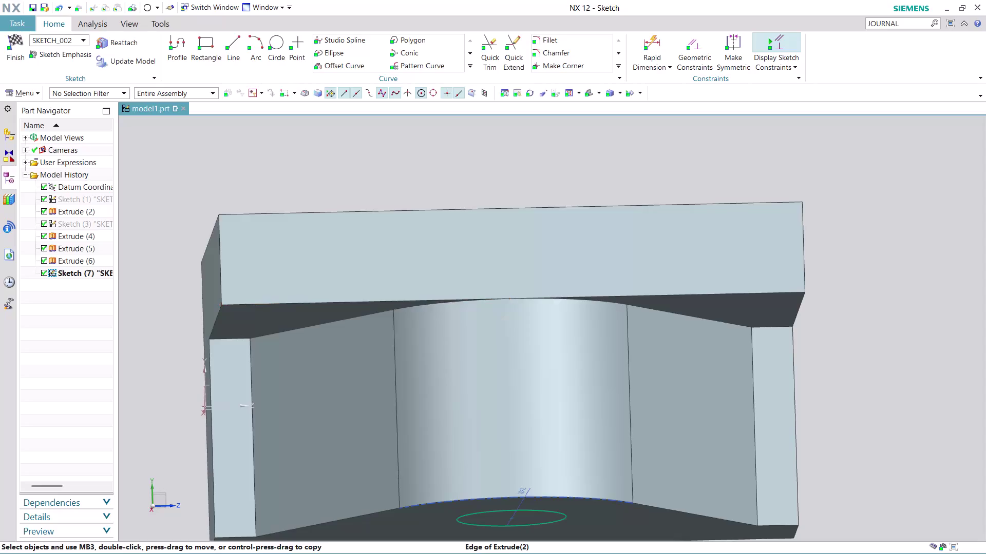
Orbit the model to inspect the circle sketch from several sides.
scroll(down, 3)
scroll(up, 3)
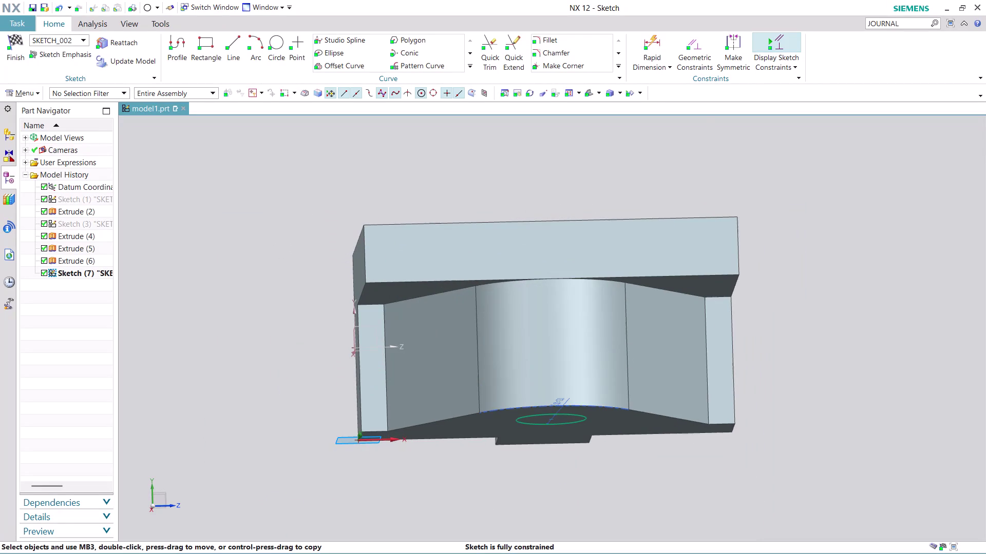
middle_drag(423, 480, 389, 453)
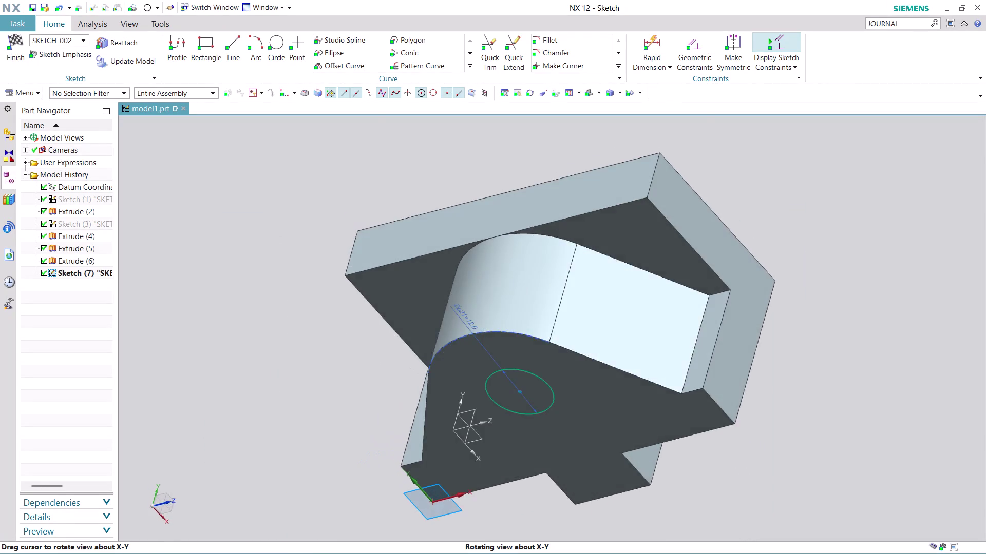
middle_drag(388, 453, 495, 523)
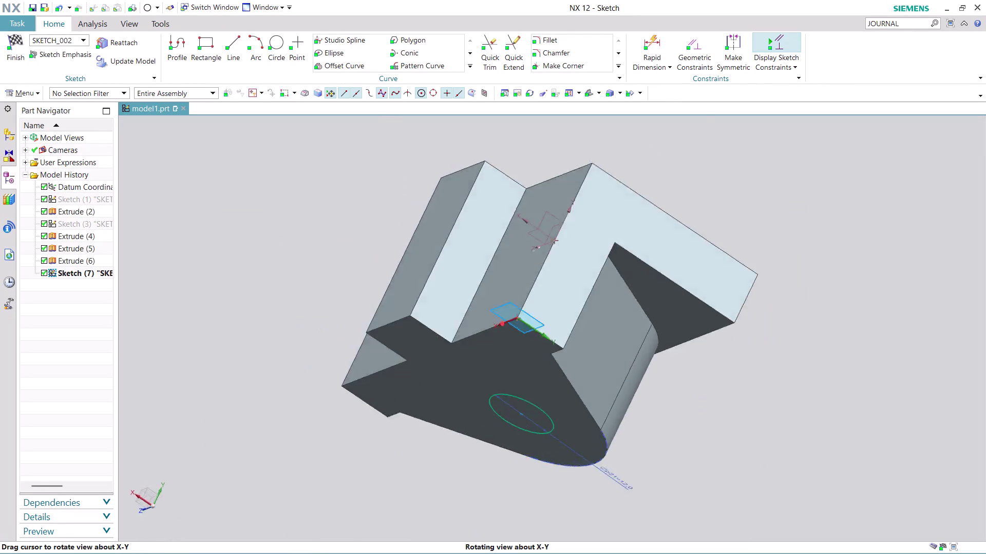
middle_drag(495, 522, 340, 364)
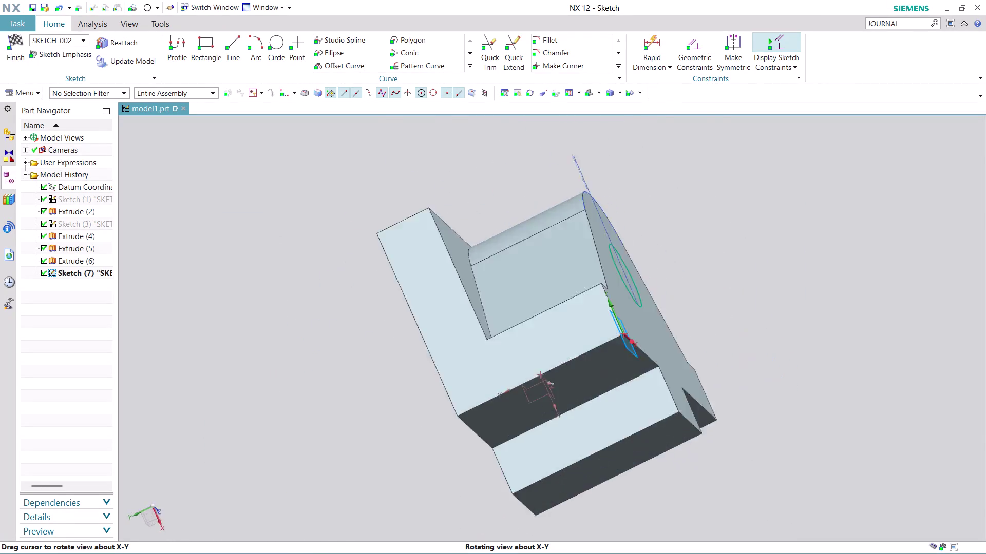
middle_drag(339, 364, 289, 451)
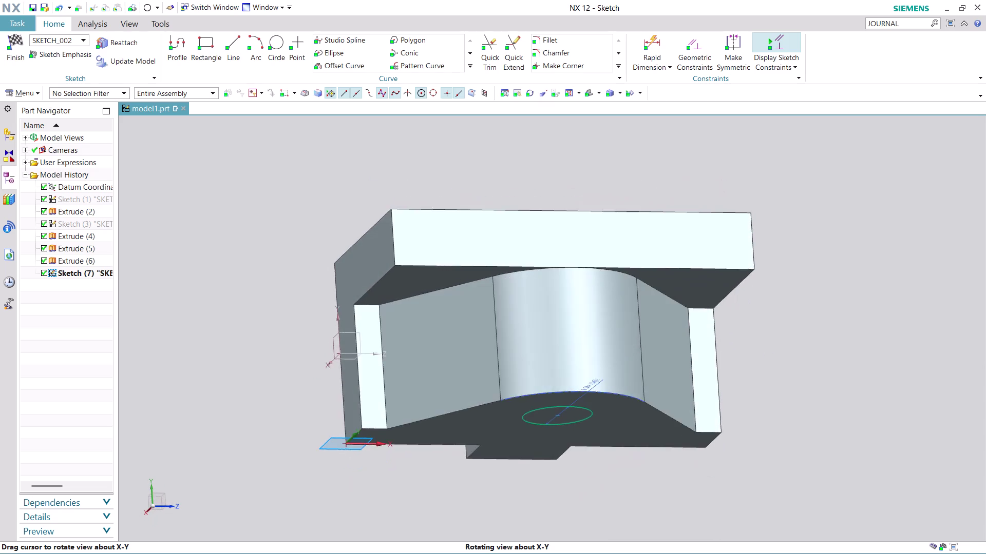
middle_drag(289, 452, 279, 459)
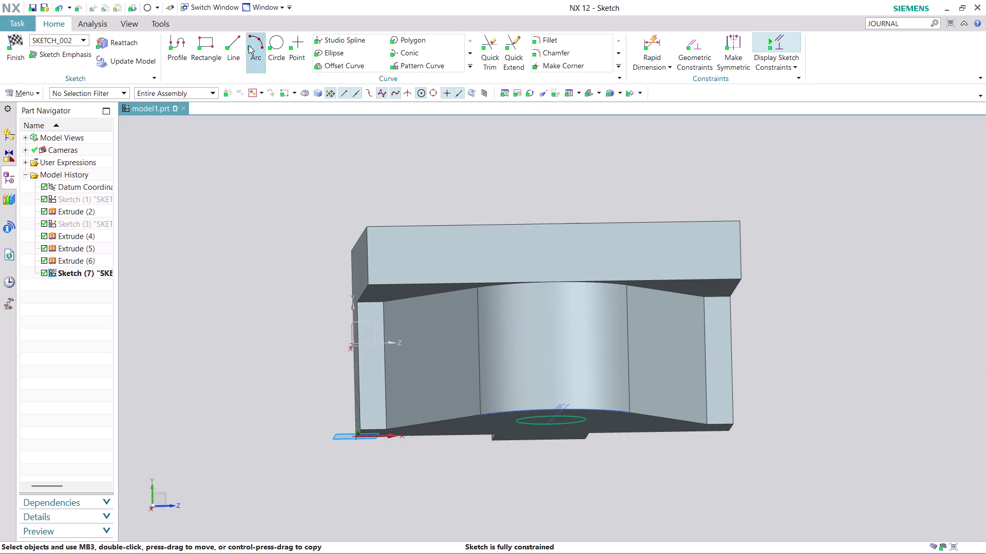
Place a sketch point at the boss arc's centre and end point placement.
click(302, 40)
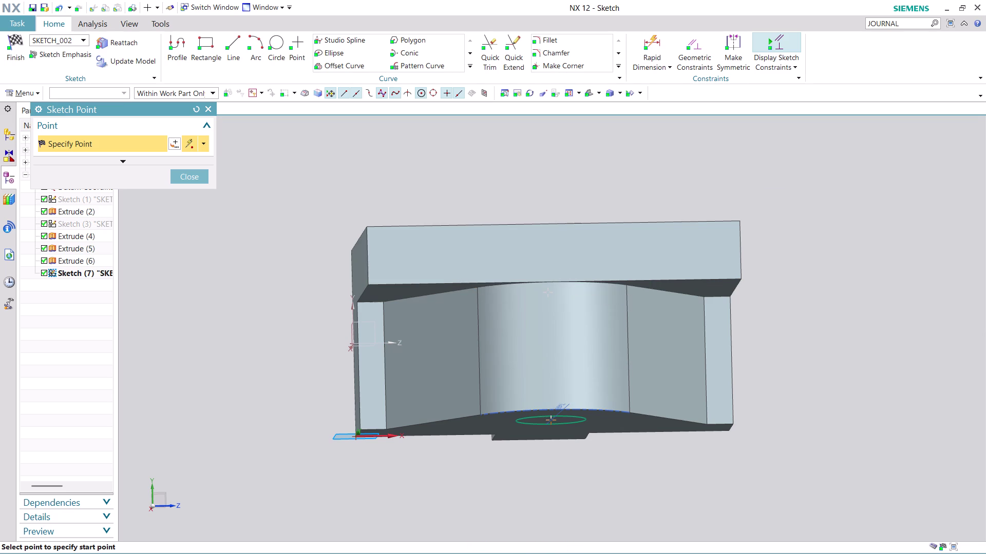
scroll(up, 3)
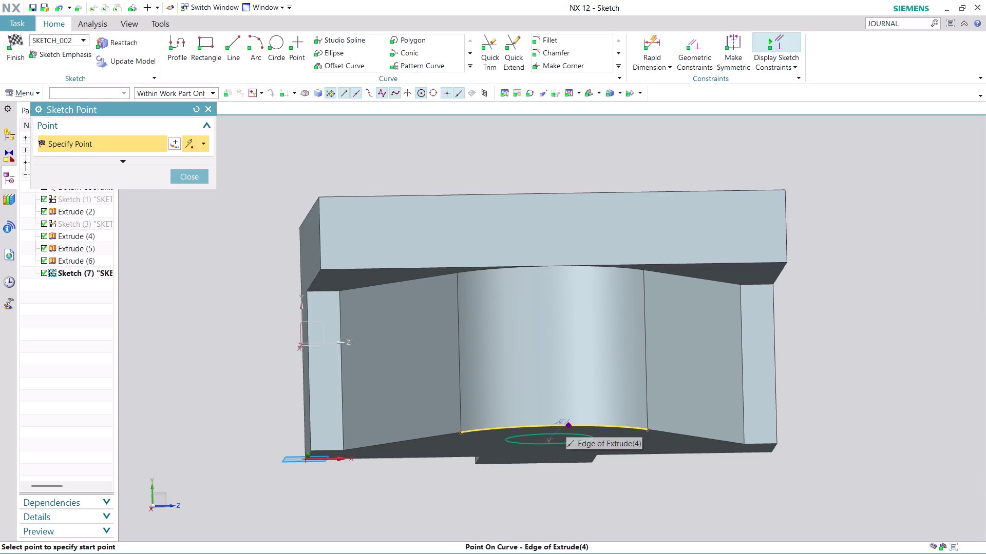
middle_drag(560, 311, 547, 299)
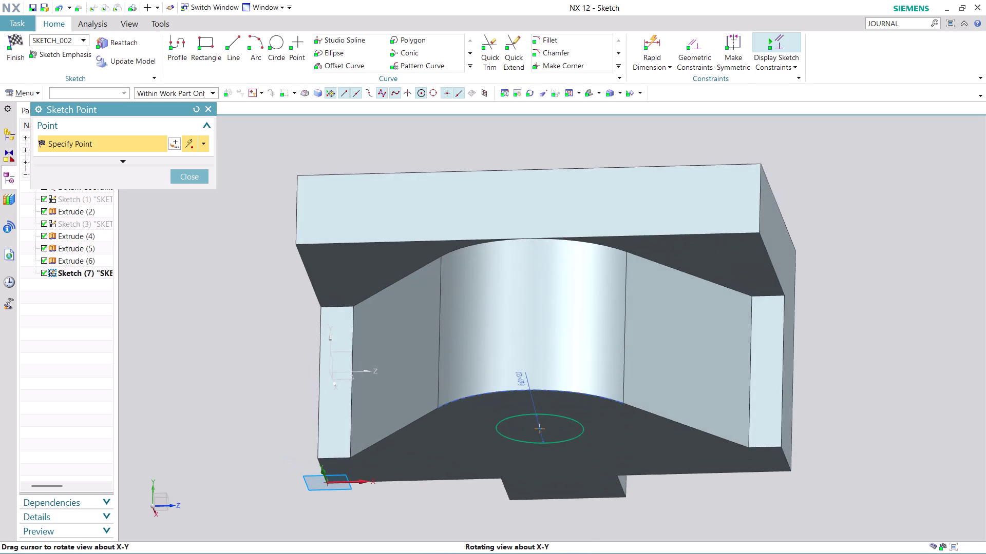
middle_drag(548, 300, 554, 297)
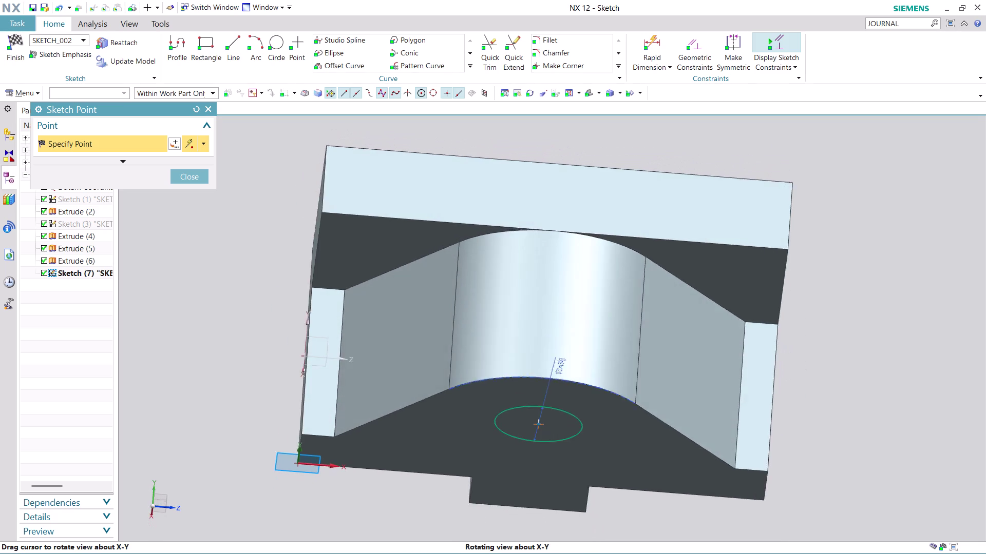
middle_drag(554, 297, 556, 304)
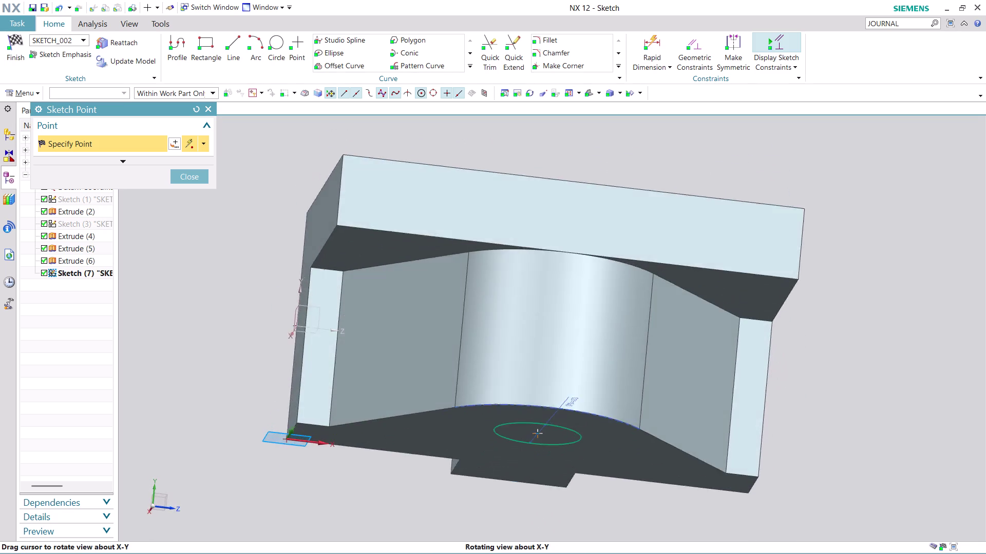
middle_drag(556, 303, 549, 297)
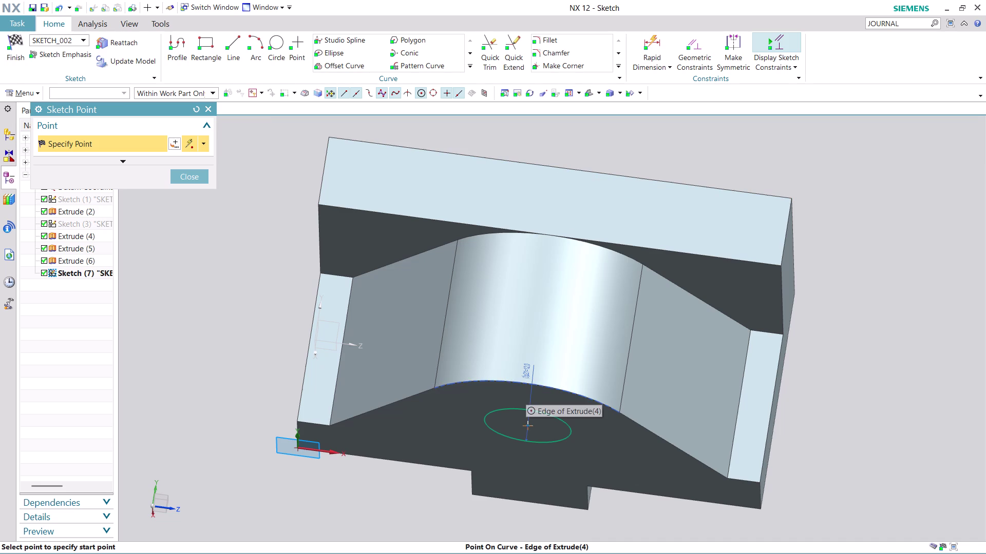
click(541, 301)
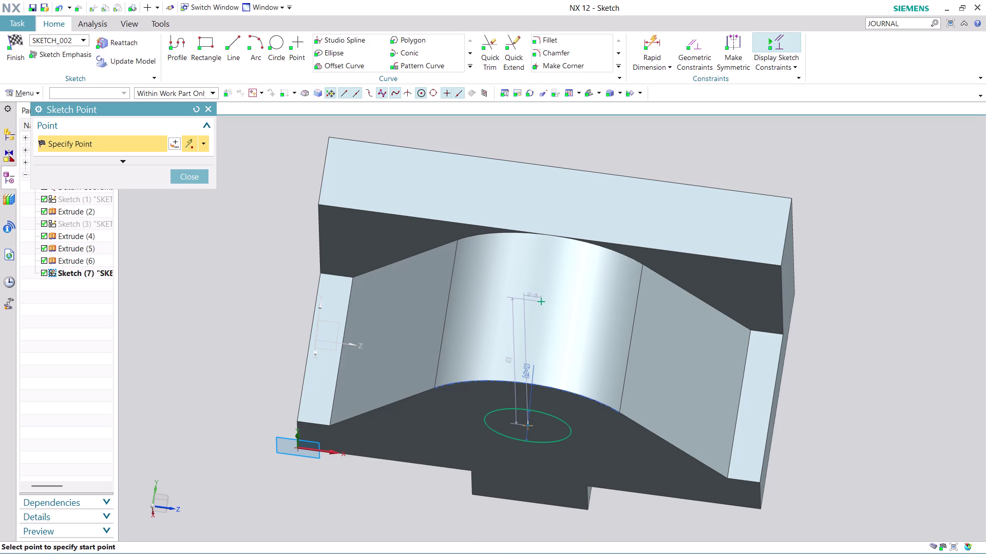
middle_drag(684, 501, 697, 475)
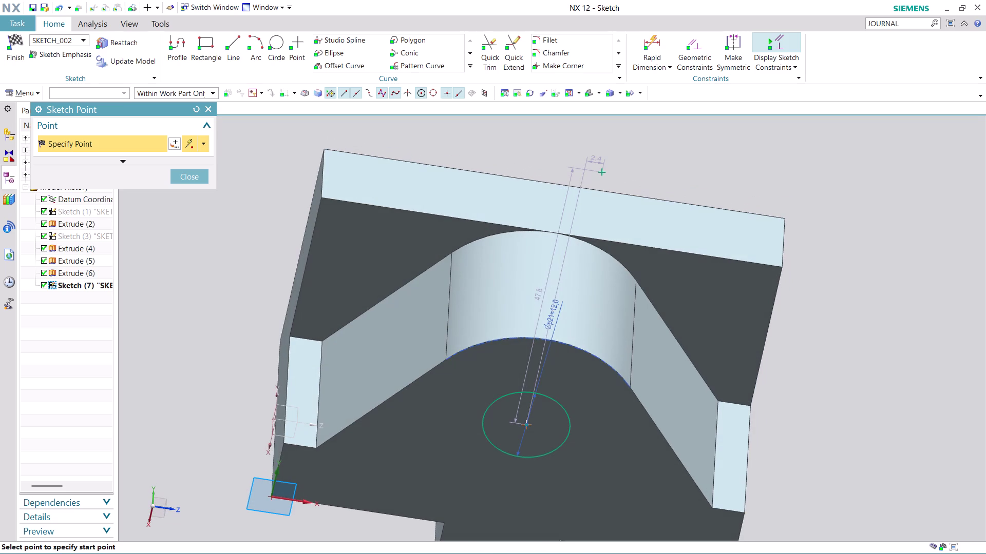
click(185, 176)
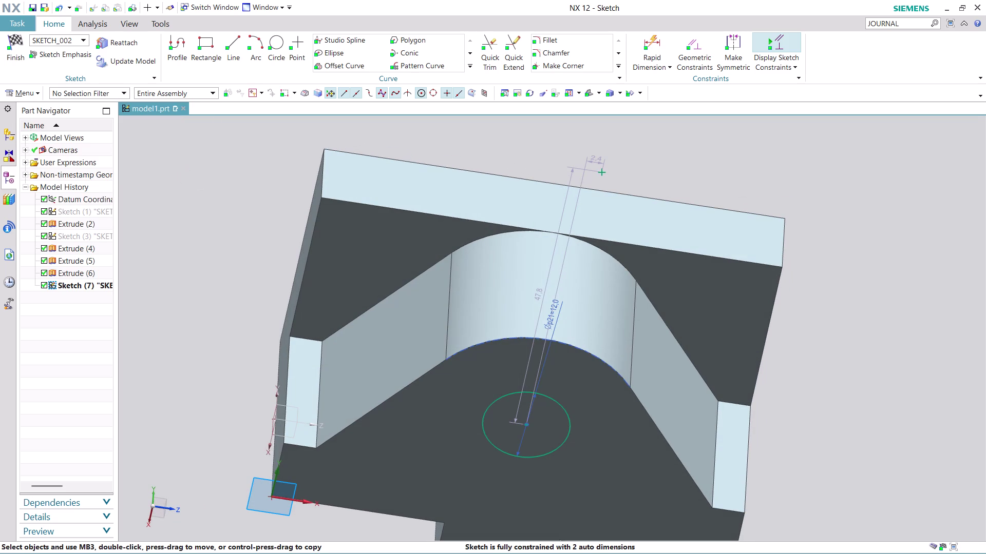
key(ctrl+z)
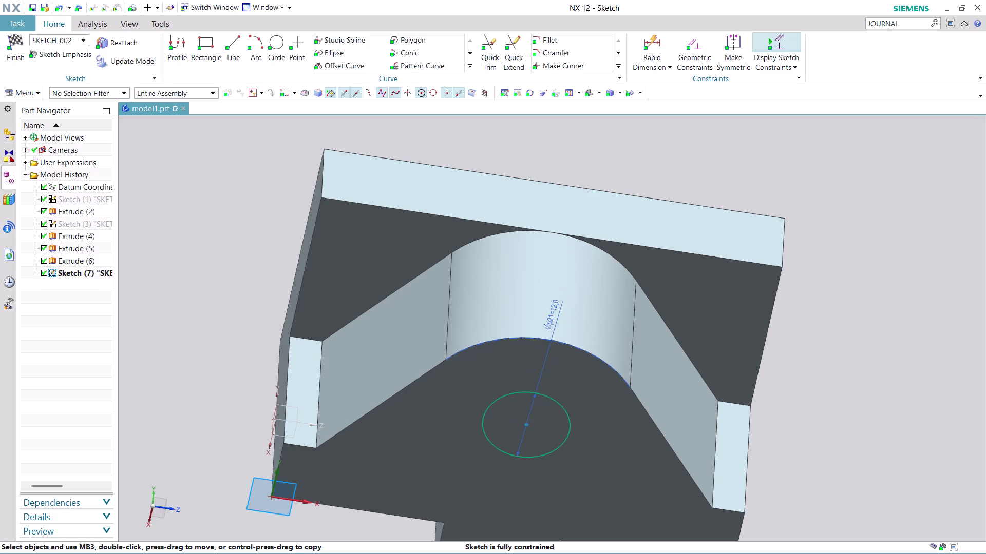
Orbit around the block to review the circle sketch, then finish the sketch.
scroll(down, 3)
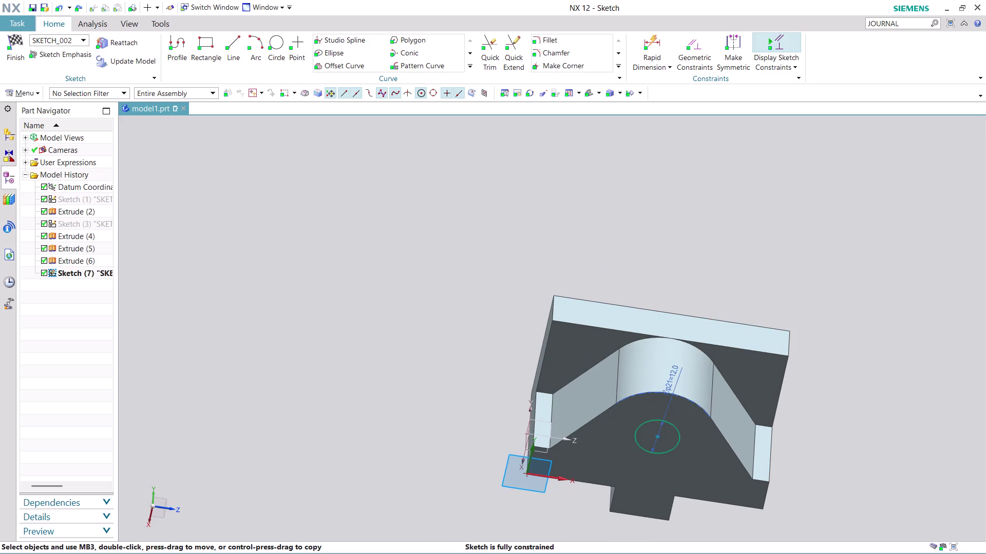
middle_drag(811, 495, 803, 459)
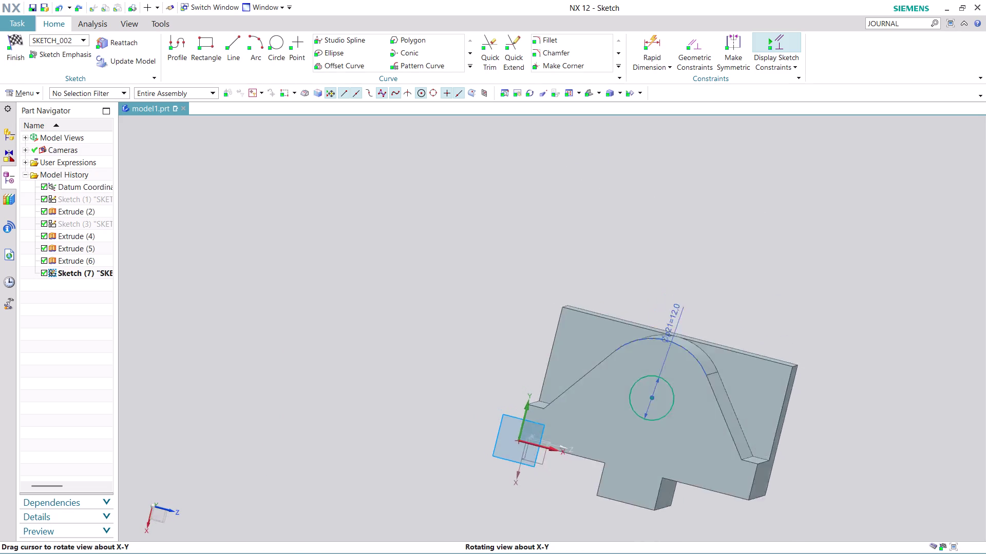
middle_drag(803, 458, 810, 476)
middle_drag(808, 480, 864, 451)
middle_drag(848, 425, 538, 308)
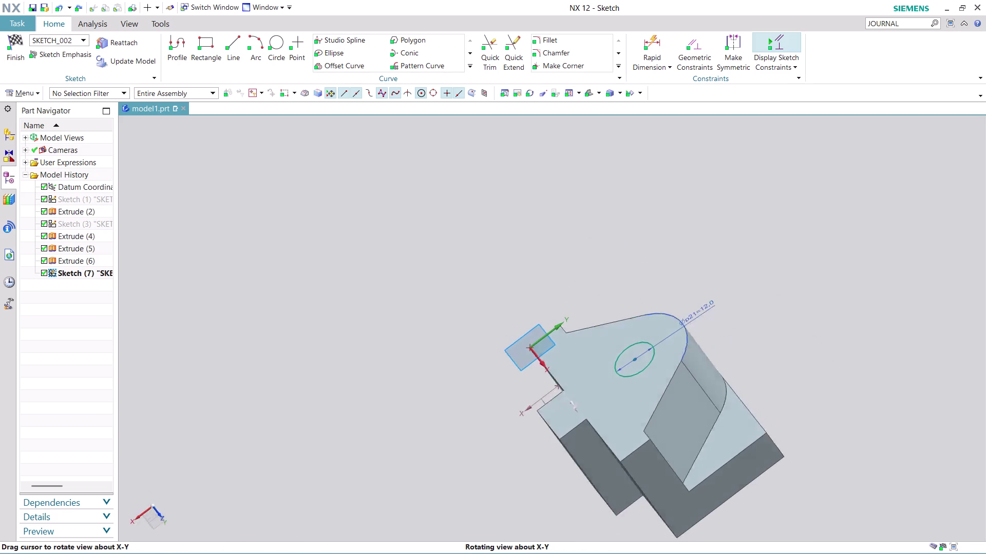
middle_drag(538, 307, 763, 449)
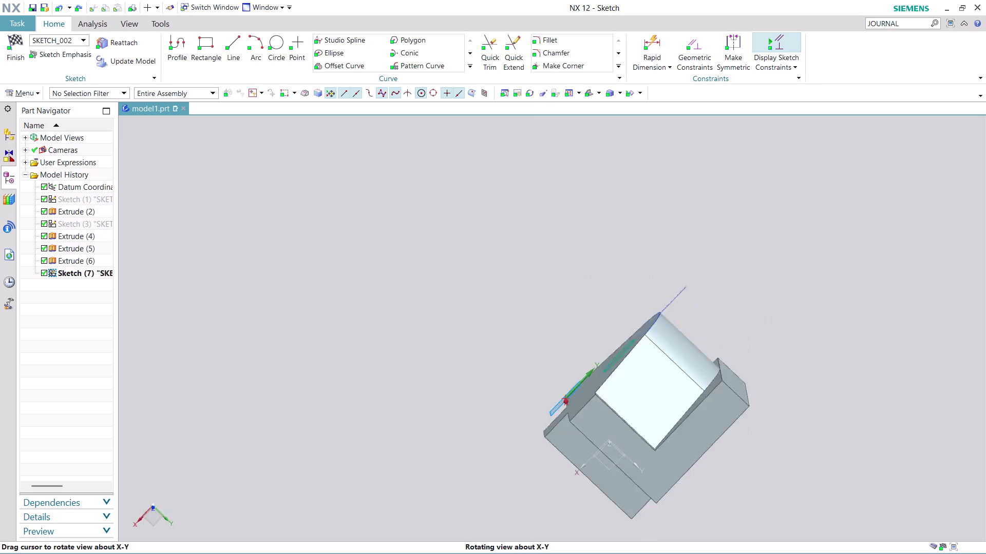
middle_drag(764, 448, 577, 340)
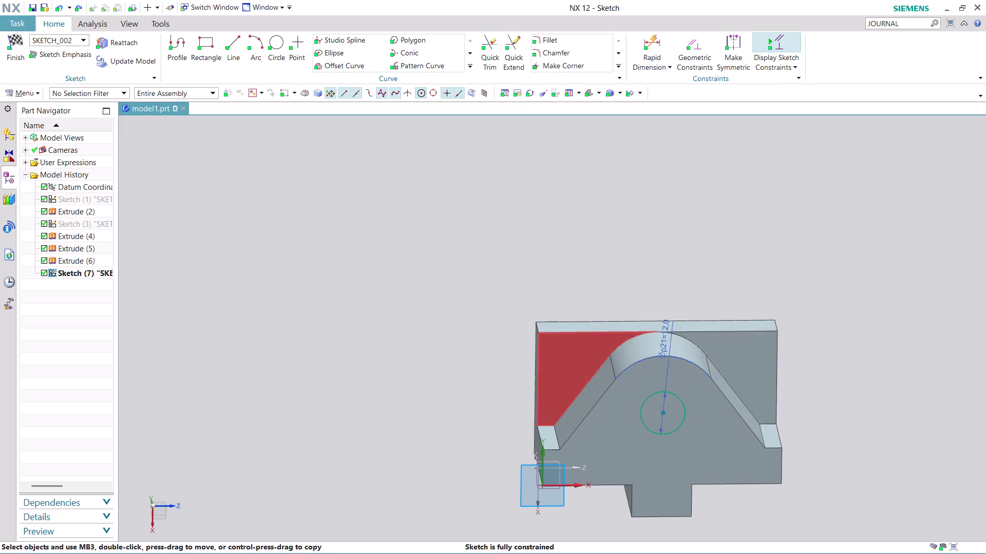
scroll(up, 3)
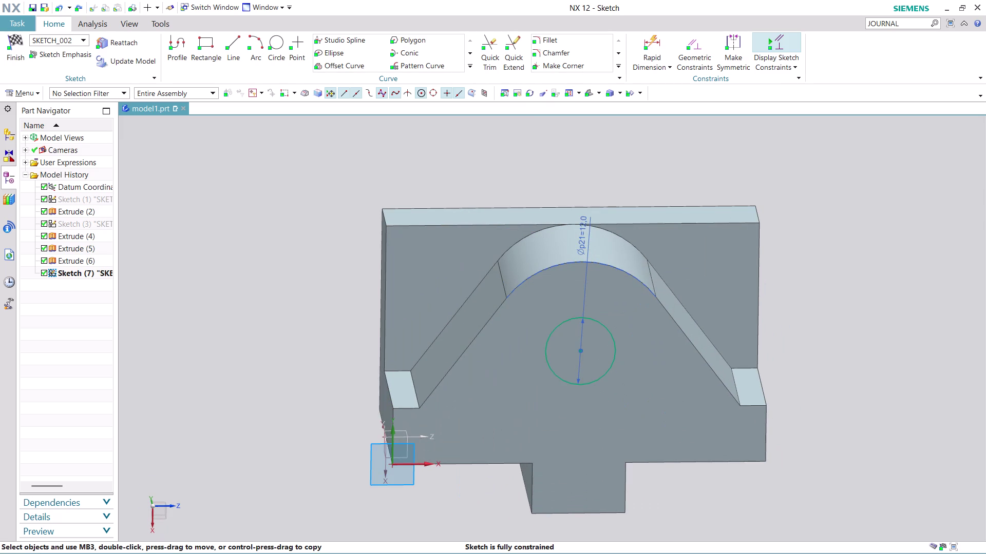
click(17, 60)
scroll(up, 3)
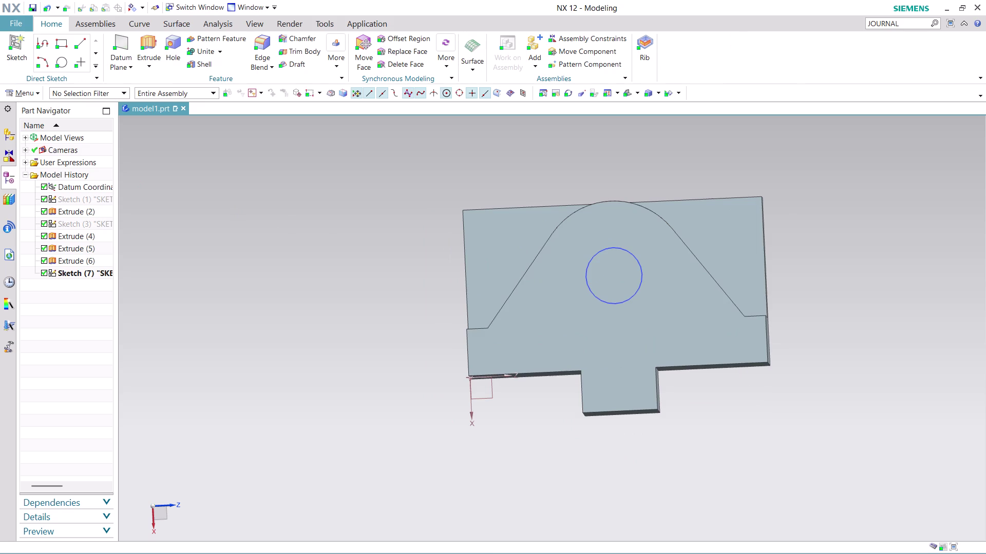
click(146, 41)
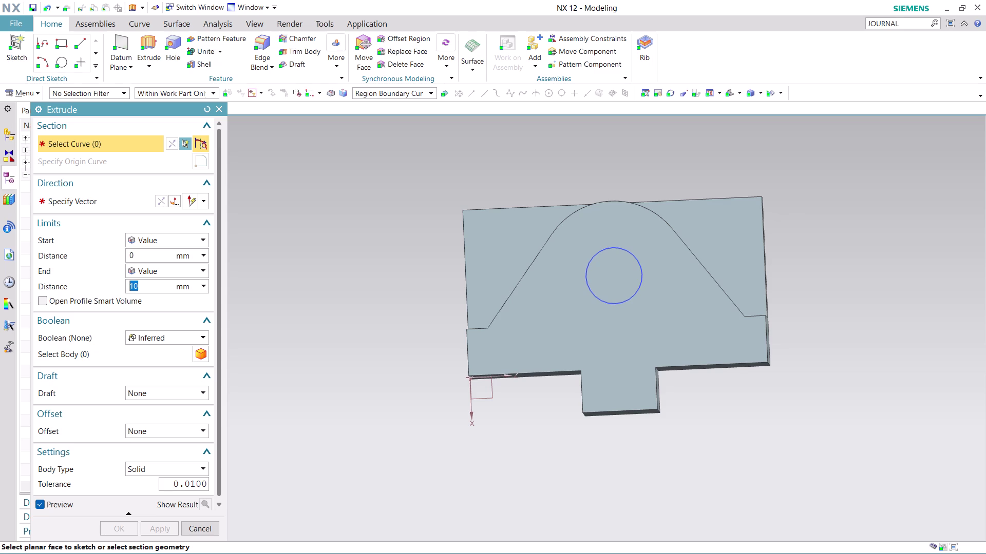
Extrude the circle 24 mm into the block as a Subtract, cutting the through hole.
text(24)
click(617, 274)
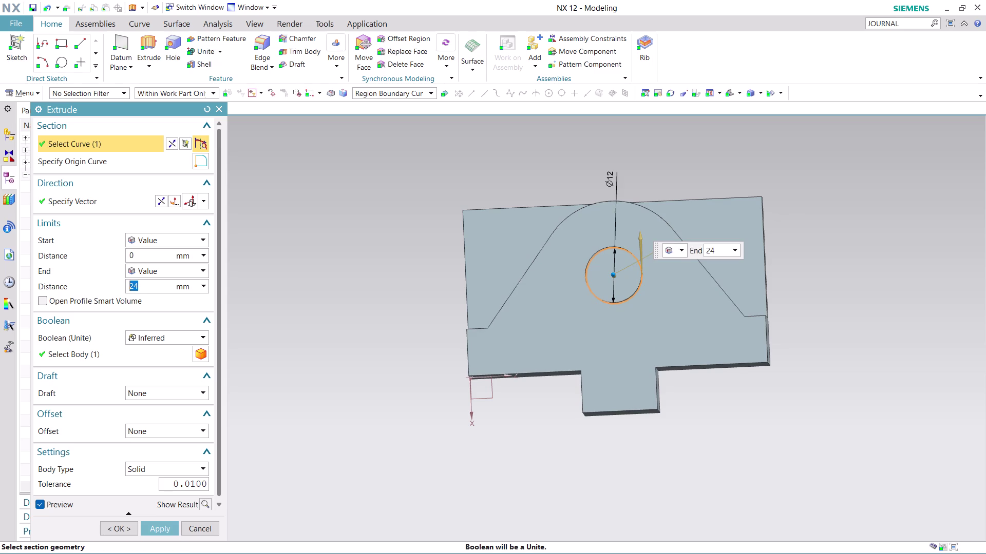
middle_drag(797, 252, 751, 254)
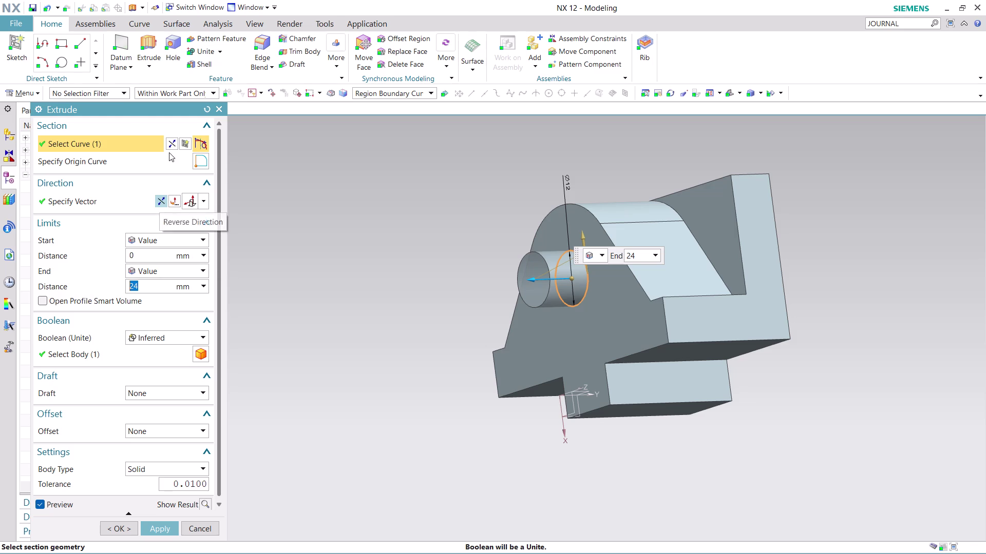
click(160, 200)
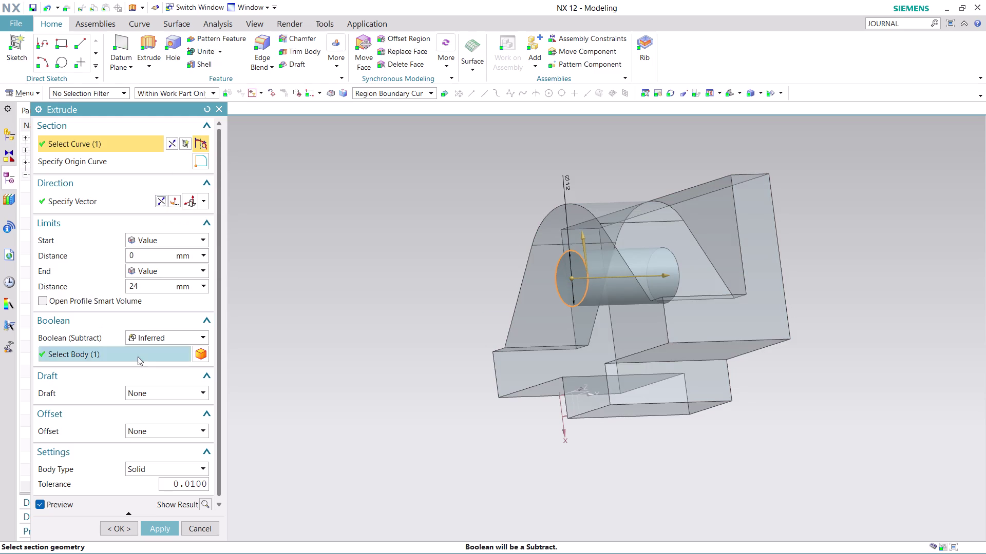
click(197, 338)
click(182, 378)
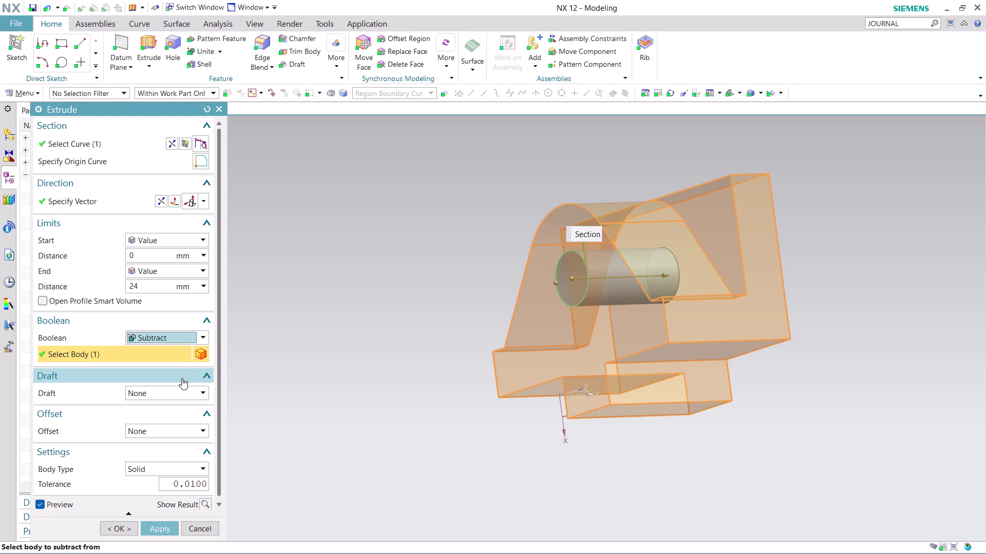
click(157, 531)
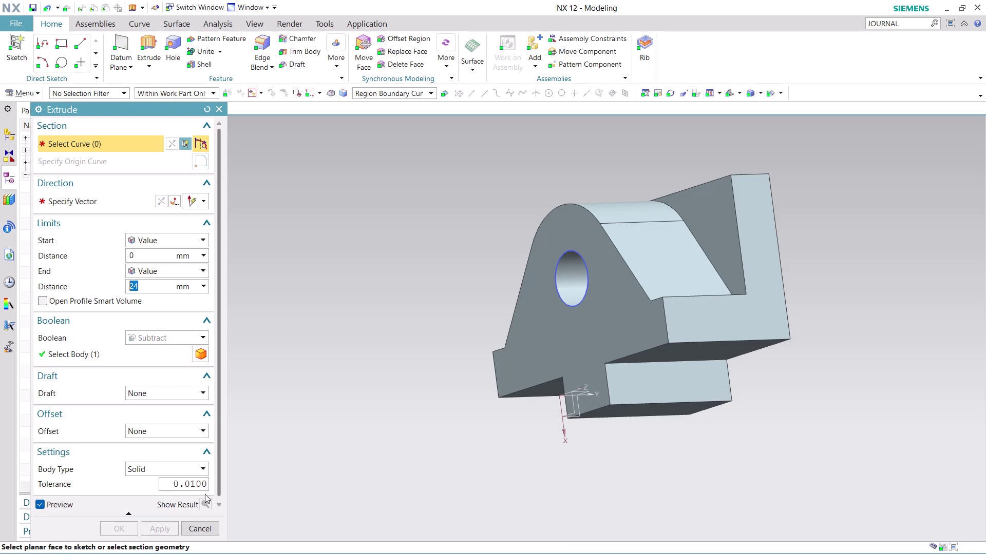
click(202, 527)
Orbit and zoom around the block to inspect the curved boss and through hole.
middle_drag(772, 448, 810, 443)
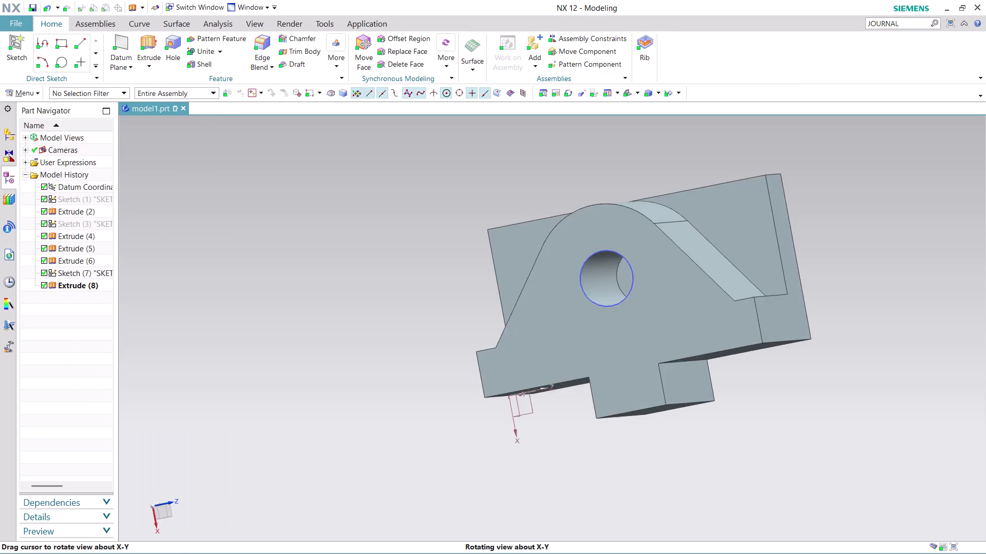
middle_drag(810, 443, 592, 495)
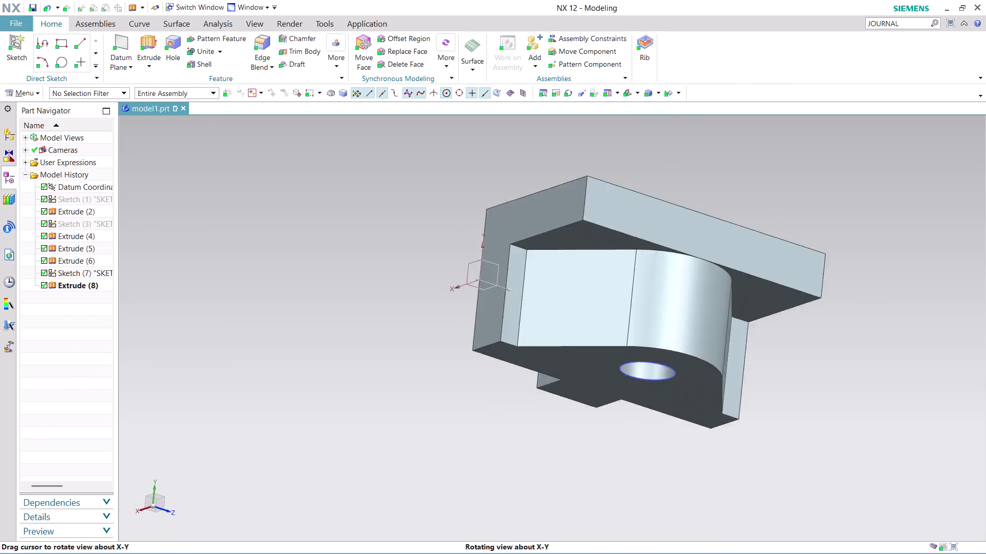
middle_drag(592, 495, 577, 433)
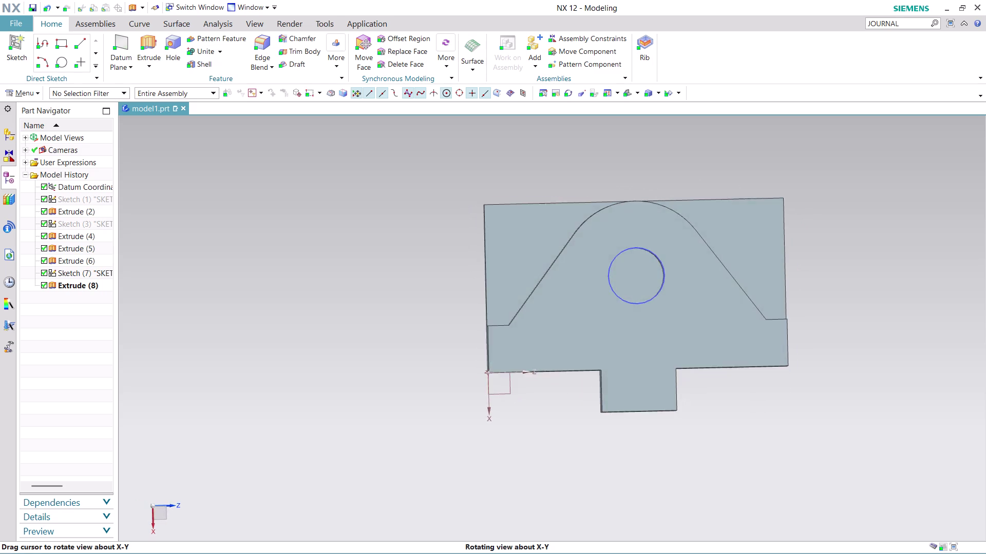
middle_drag(576, 433, 563, 431)
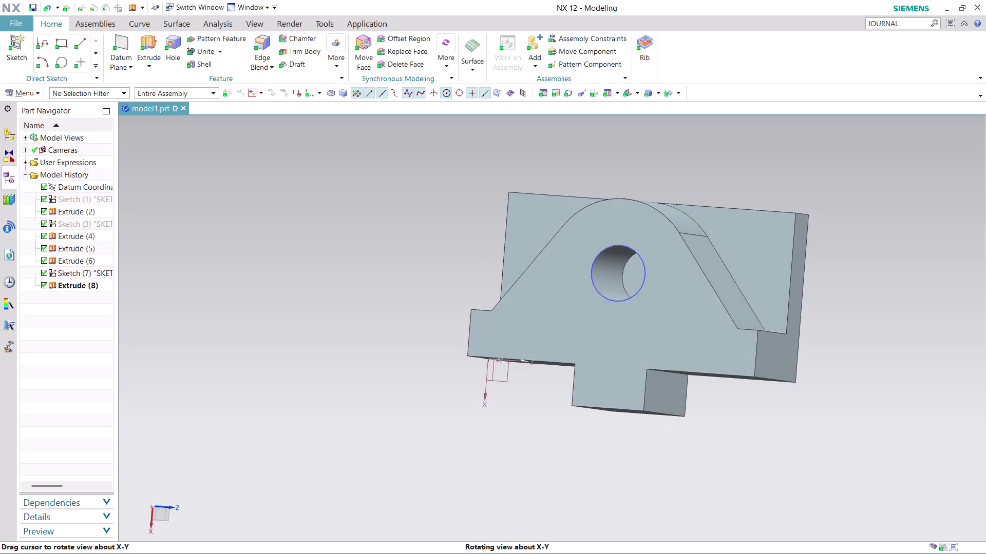
middle_drag(563, 431, 303, 405)
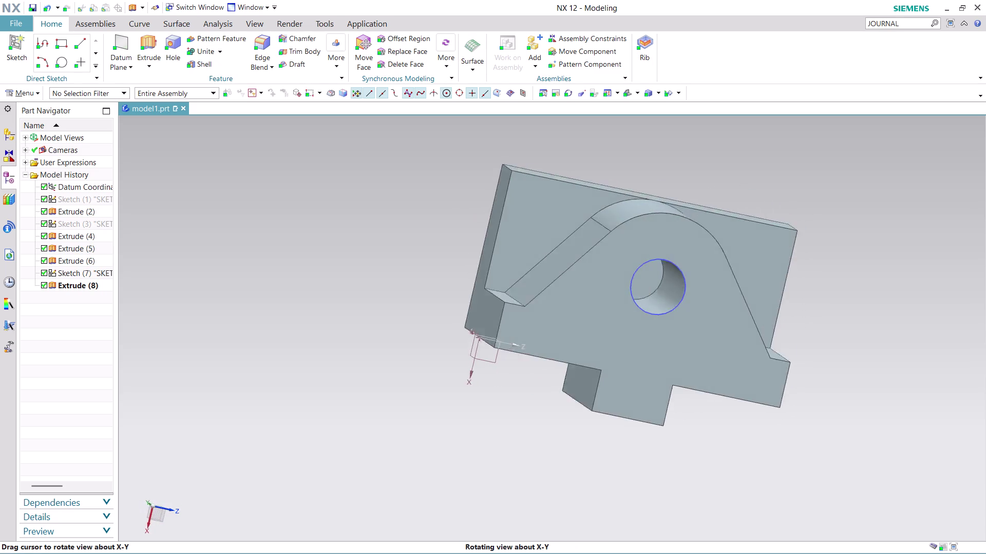
middle_drag(303, 406, 290, 425)
scroll(down, 3)
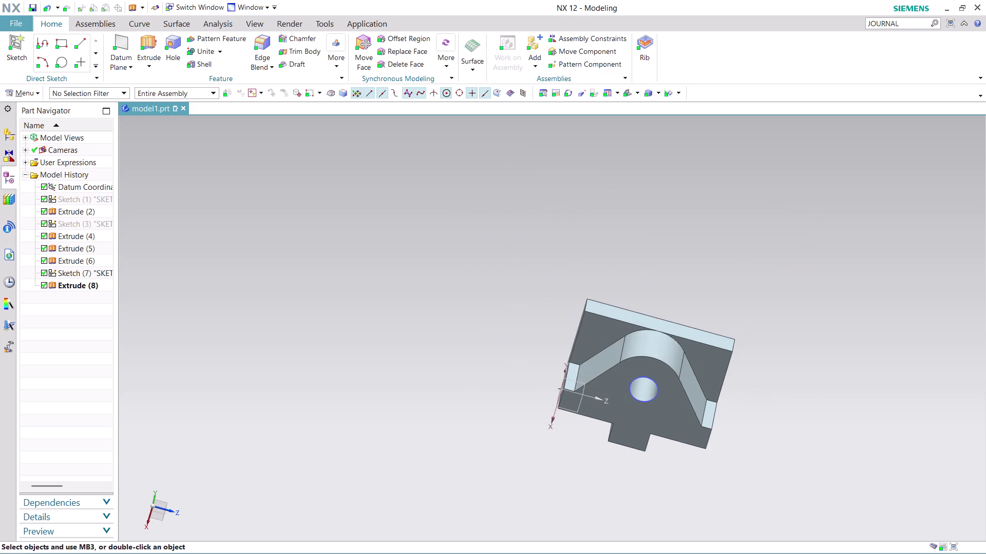
scroll(up, 3)
middle_drag(721, 454, 729, 485)
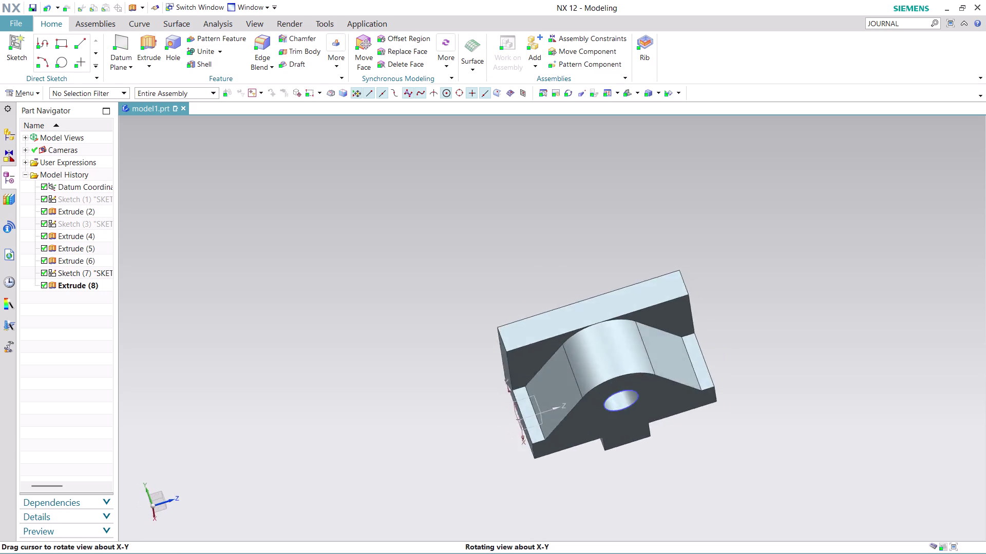
middle_drag(730, 485, 735, 508)
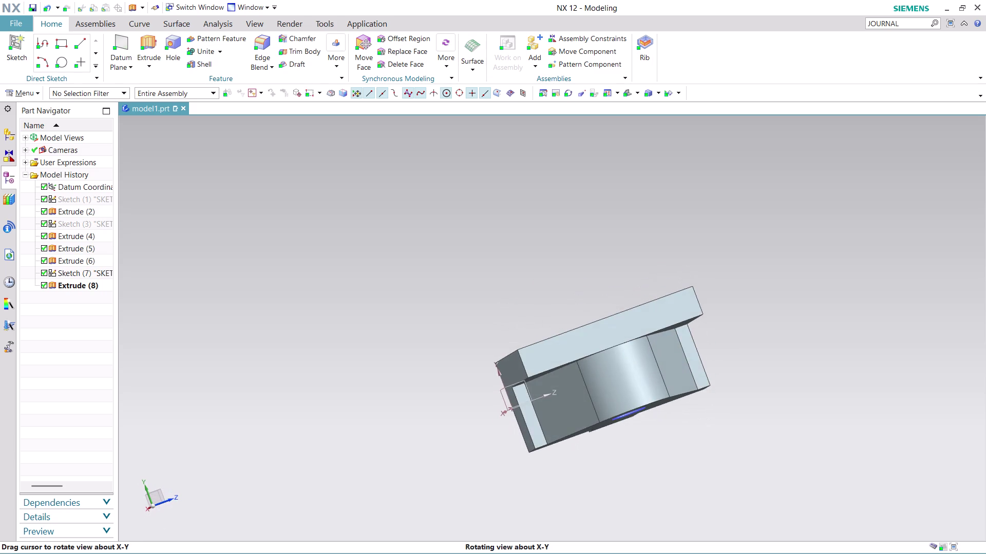
middle_drag(736, 508, 735, 508)
scroll(up, 3)
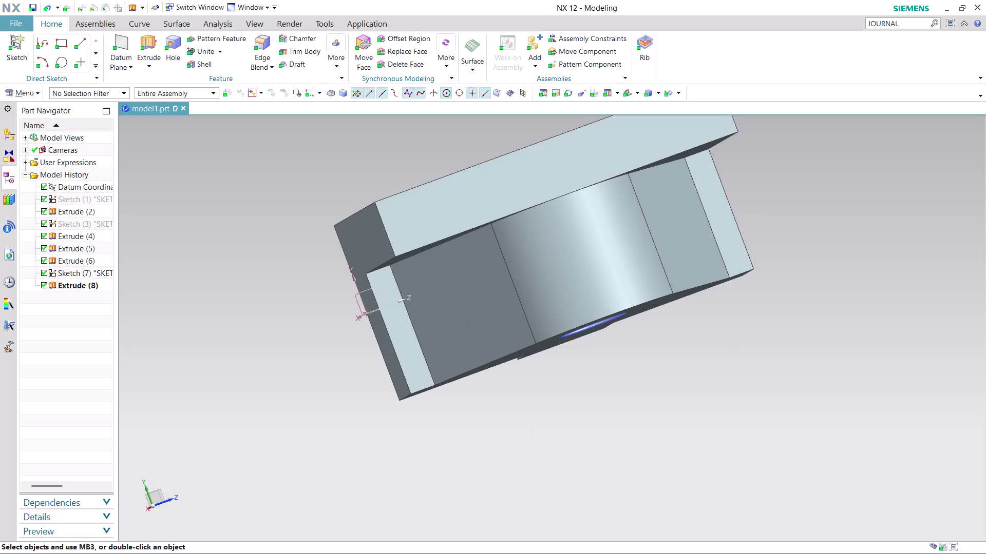
click(83, 62)
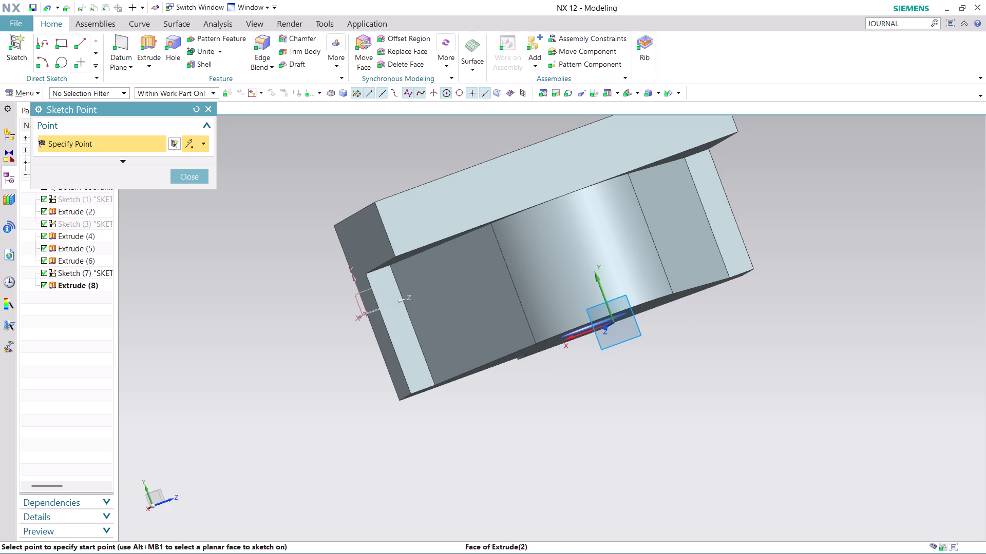
Snap a trial point to the edge end point, then undo it to discard the sketch.
middle_drag(468, 443, 454, 402)
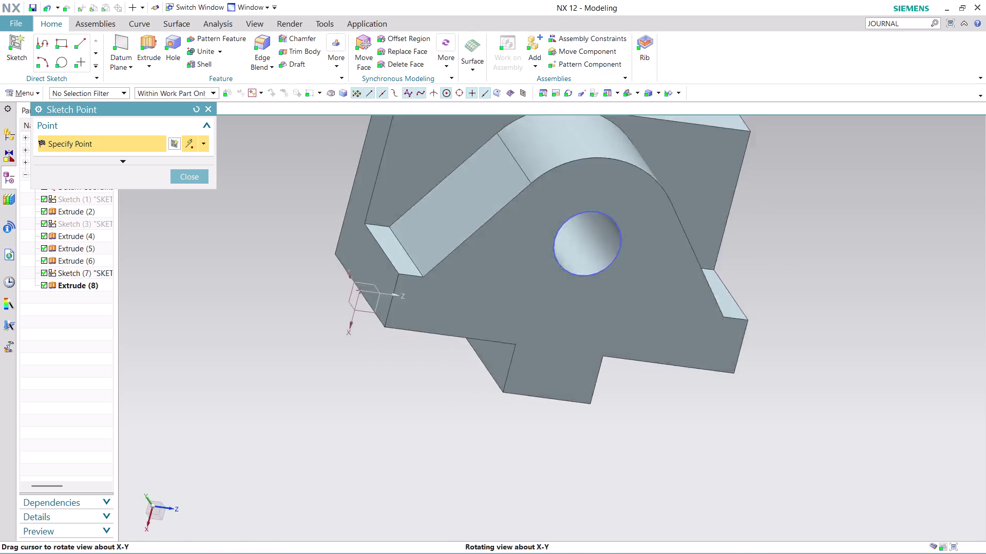
middle_drag(454, 402, 426, 460)
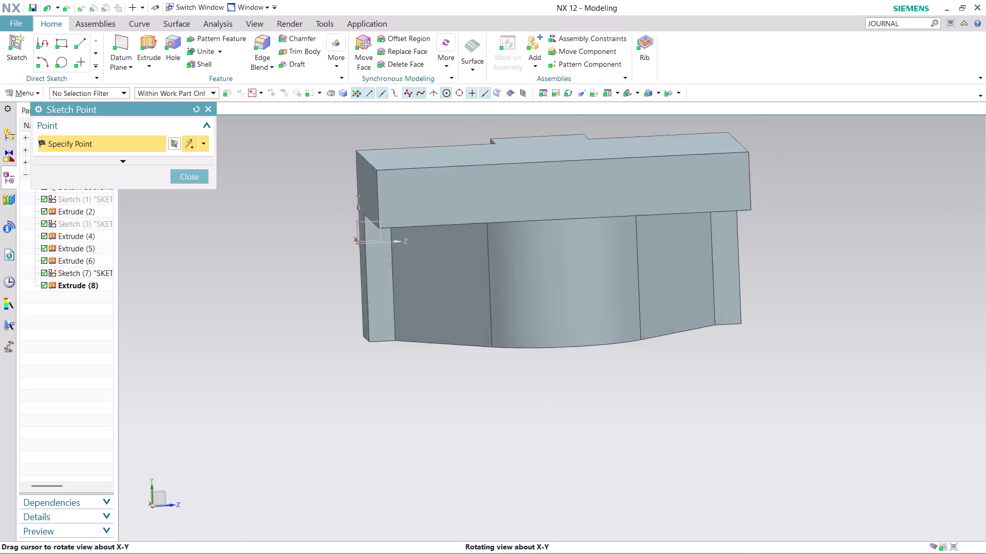
middle_drag(426, 461, 424, 455)
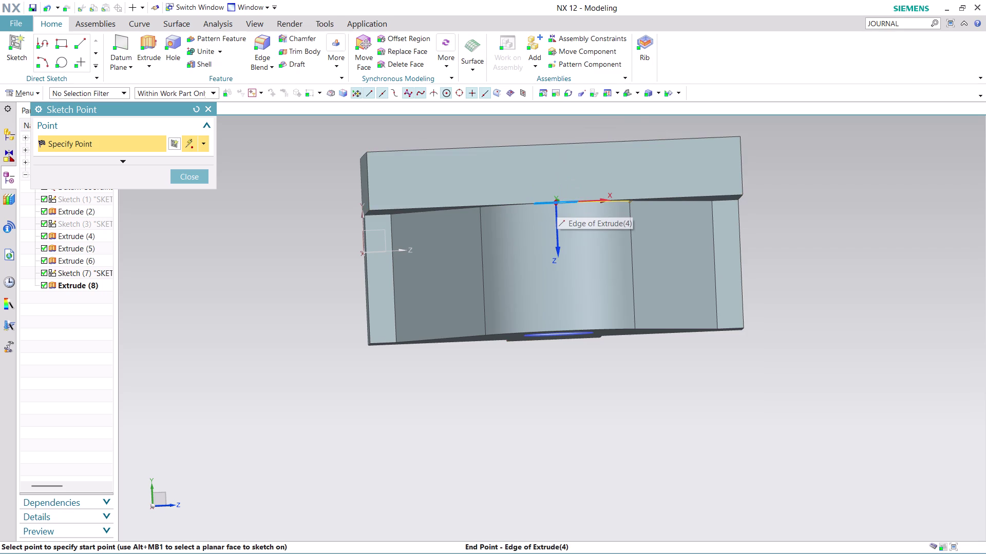
click(561, 266)
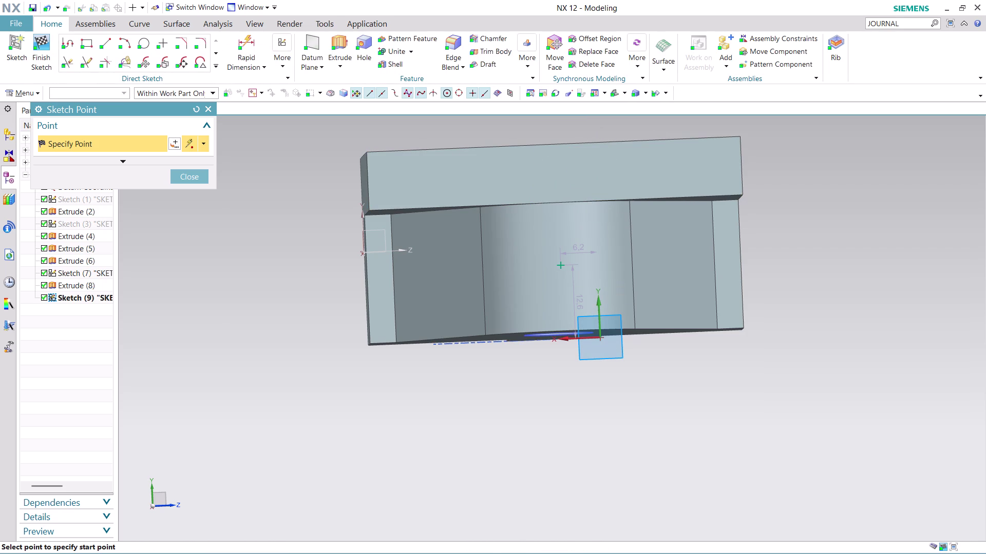
middle_drag(467, 427, 467, 327)
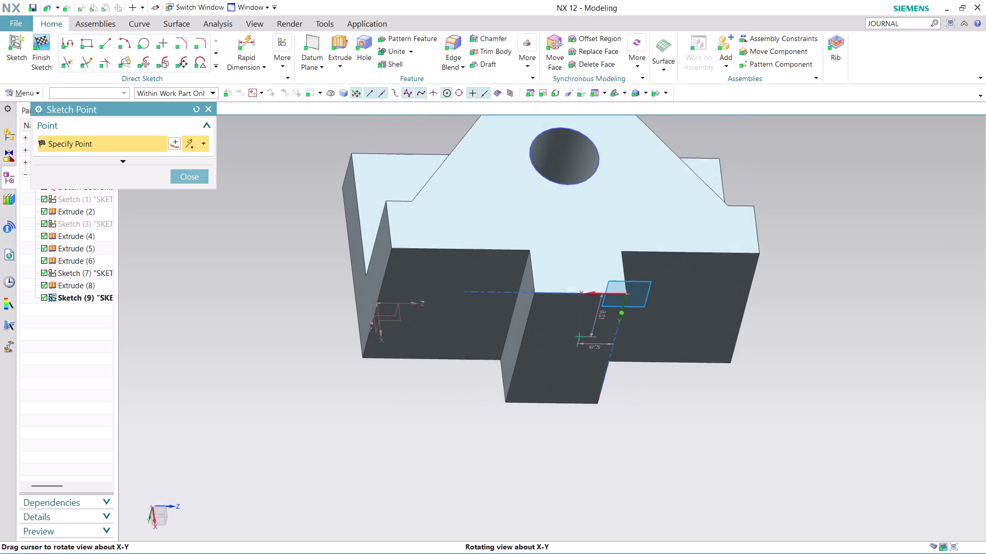
middle_drag(468, 327, 467, 320)
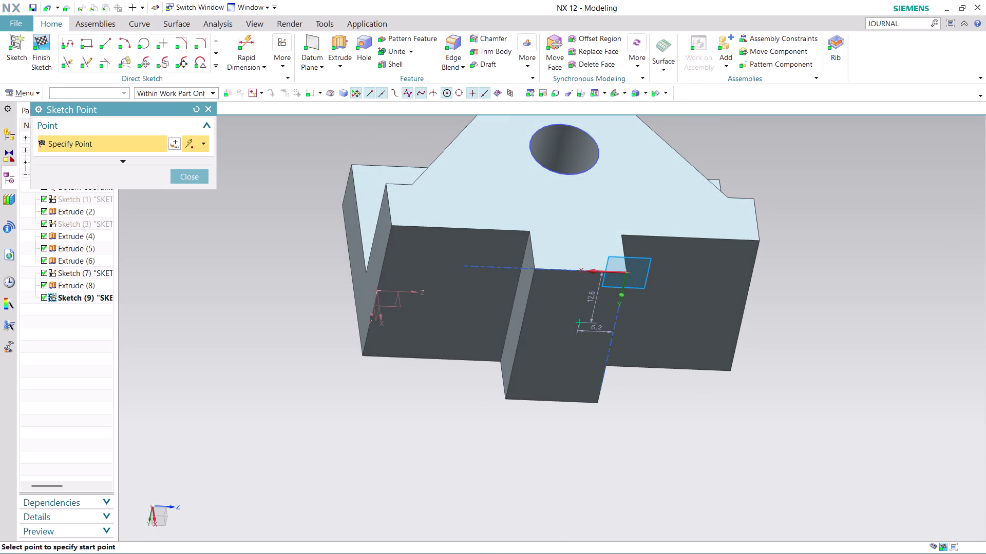
key(ctrl+z)
middle_drag(775, 333, 778, 359)
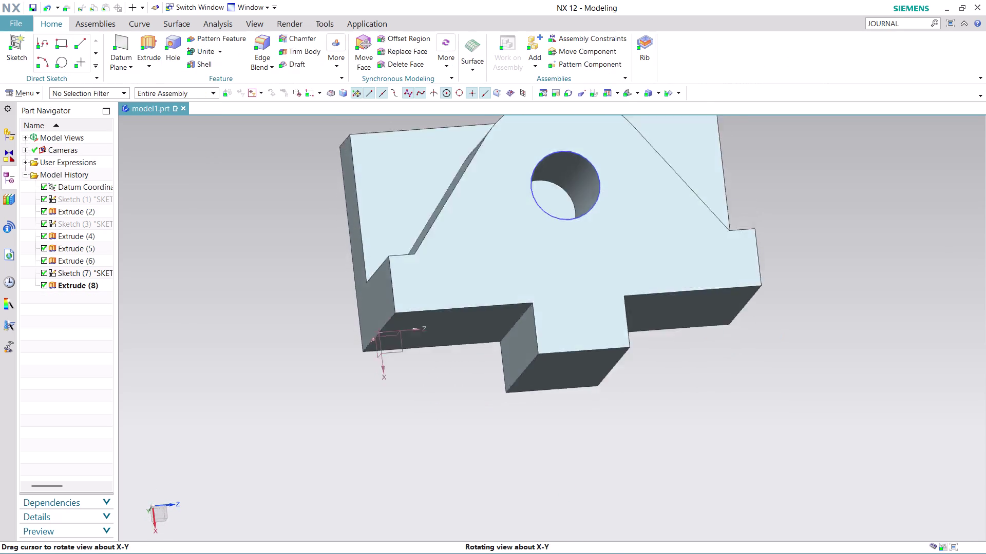
Orbit and zoom to view the block's faces, then bring up the Insert menu.
middle_drag(778, 359, 379, 422)
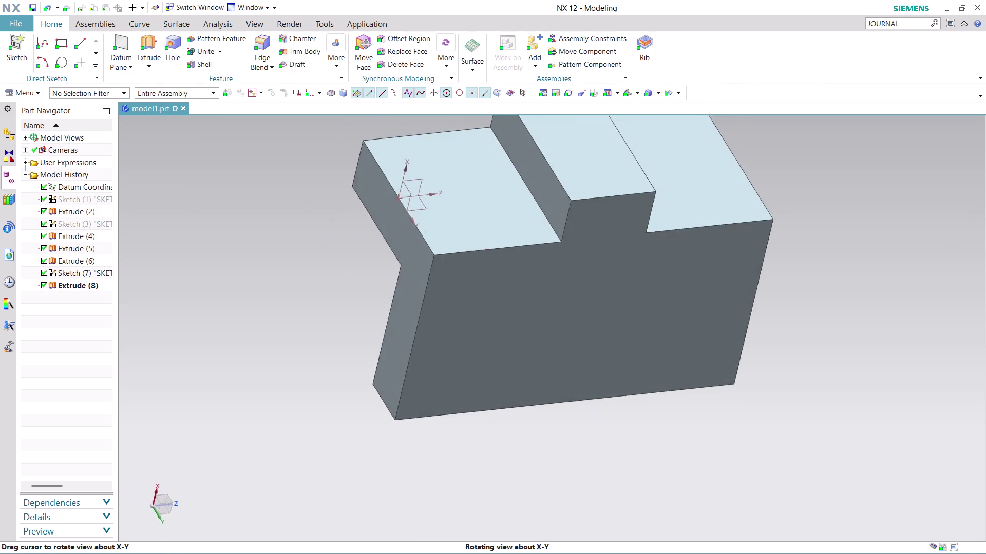
middle_drag(378, 423, 355, 546)
scroll(down, 3)
scroll(down, 3)
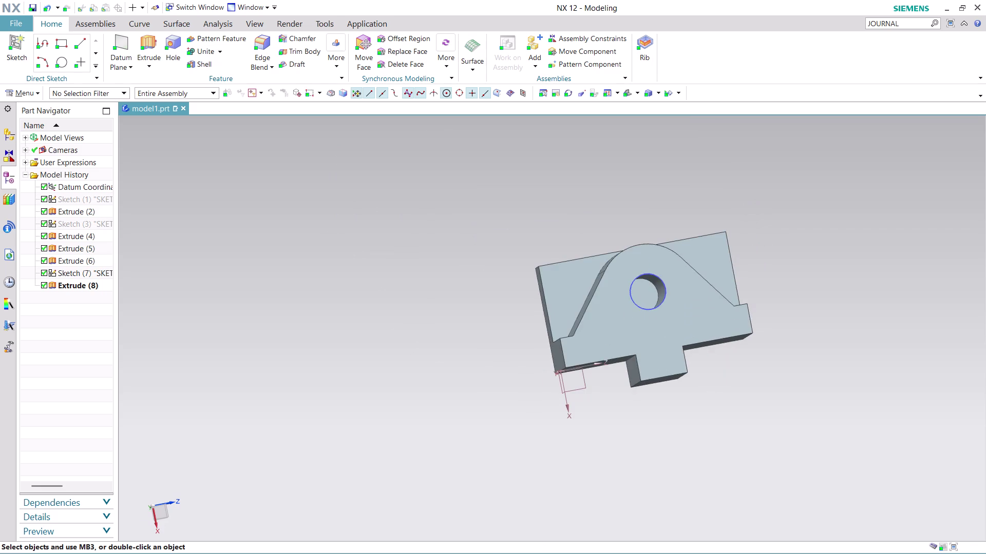
middle_drag(667, 430, 689, 443)
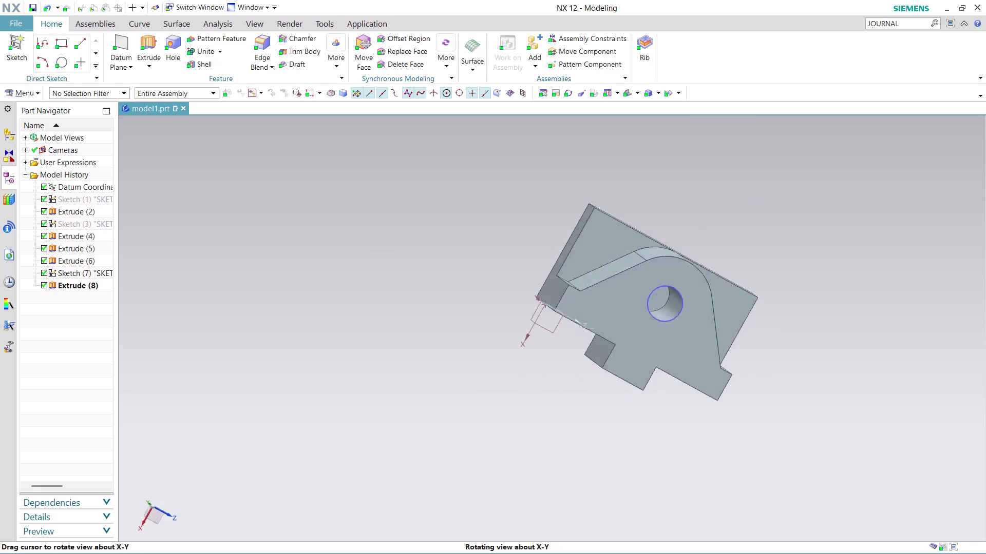
middle_drag(689, 442, 483, 317)
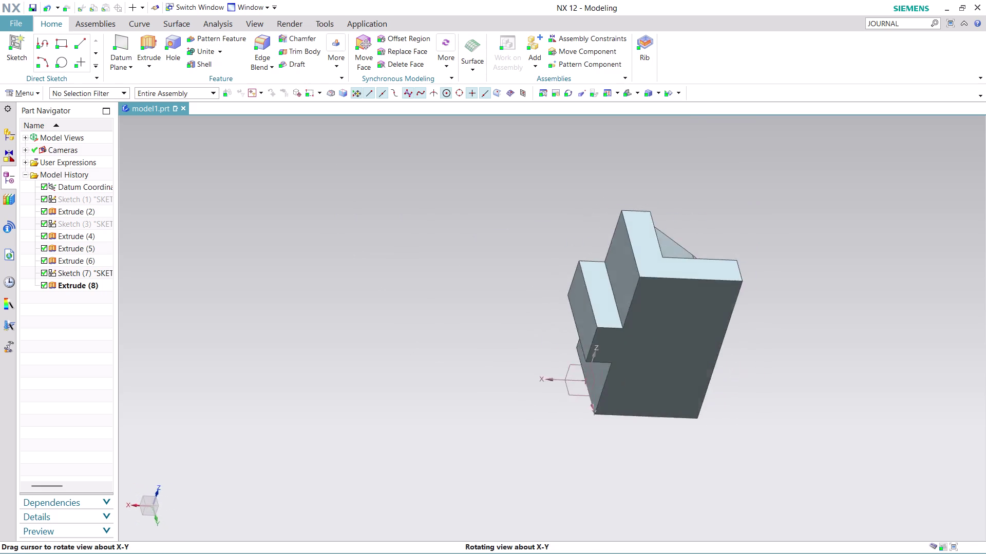
middle_drag(483, 316, 538, 310)
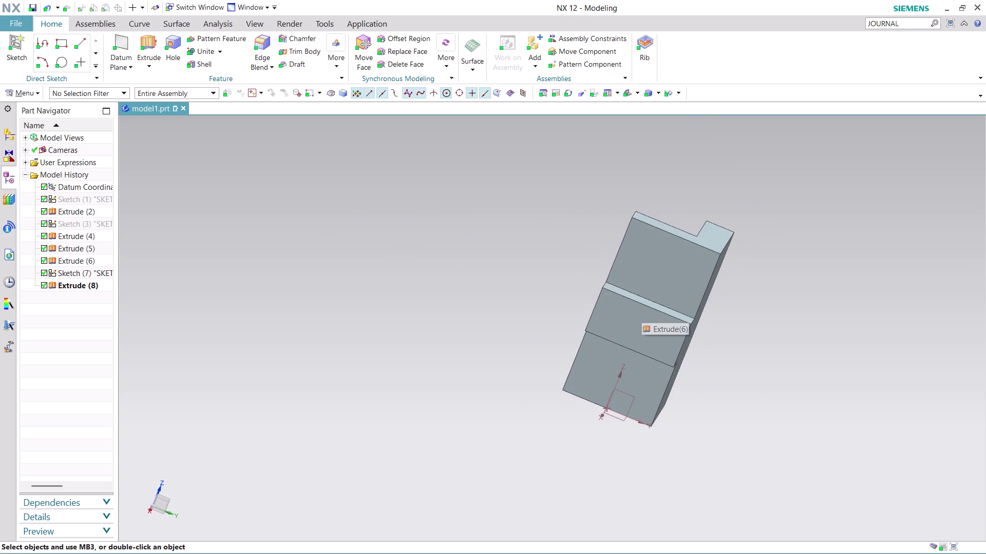
click(38, 88)
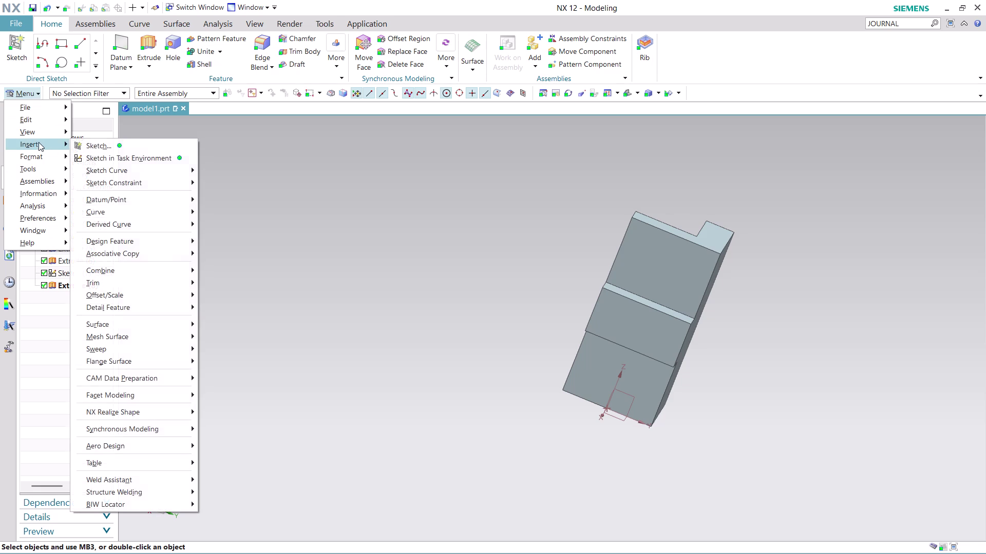
Create a task-environment sketch on the block's flat side face.
click(133, 159)
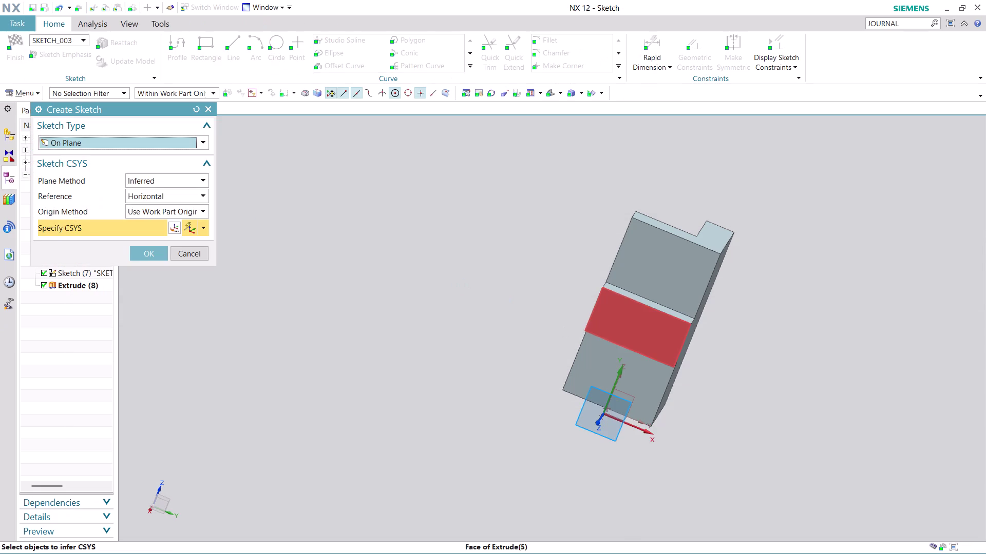
click(632, 332)
click(137, 254)
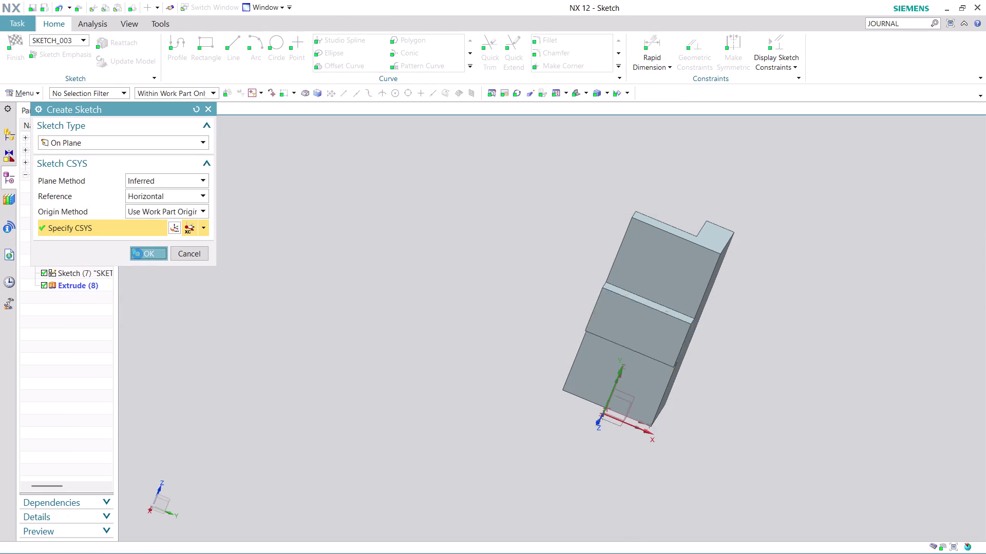
scroll(up, 3)
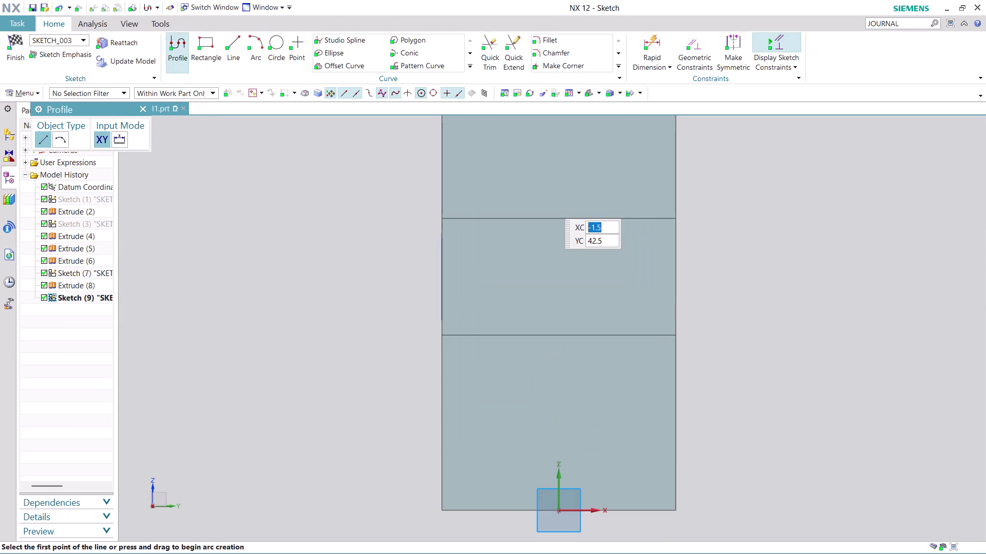
click(296, 42)
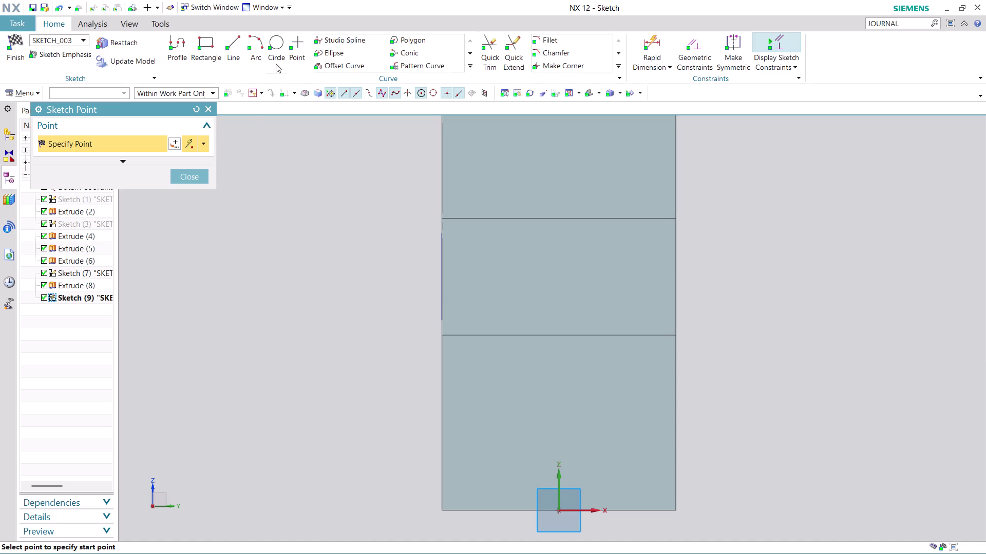
click(241, 40)
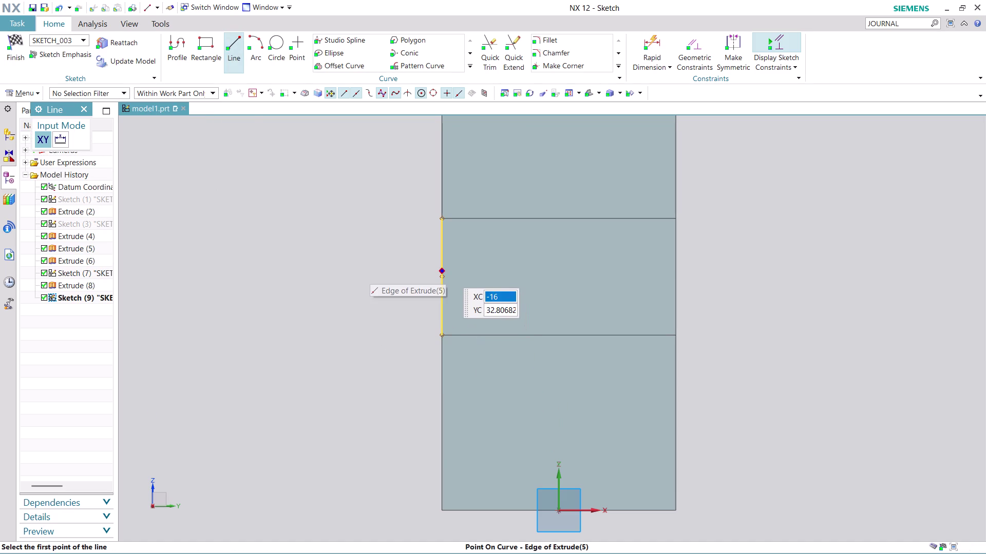
Draw a horizontal line across the middle face and convert it to reference geometry.
click(442, 275)
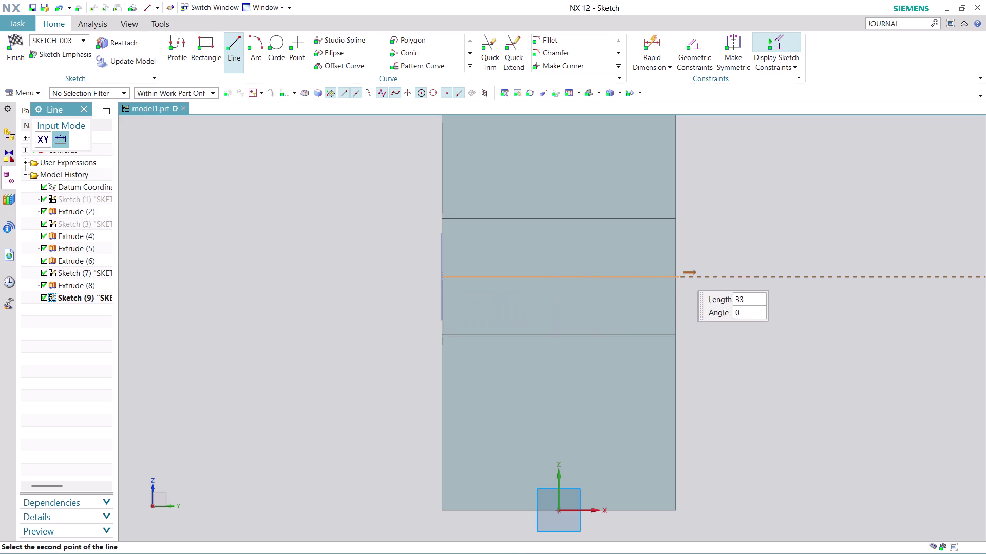
click(703, 276)
key(Escape)
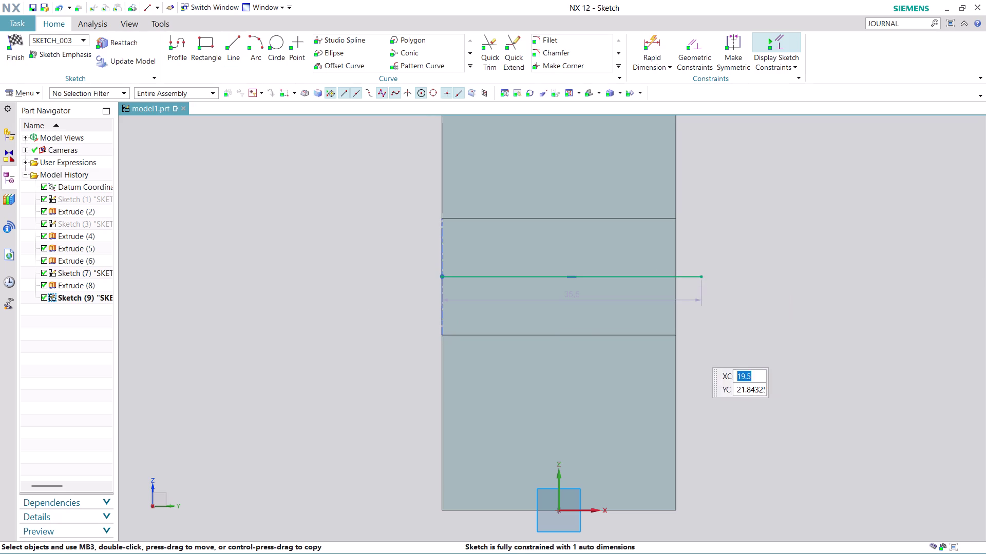
right_click(524, 281)
key(Escape)
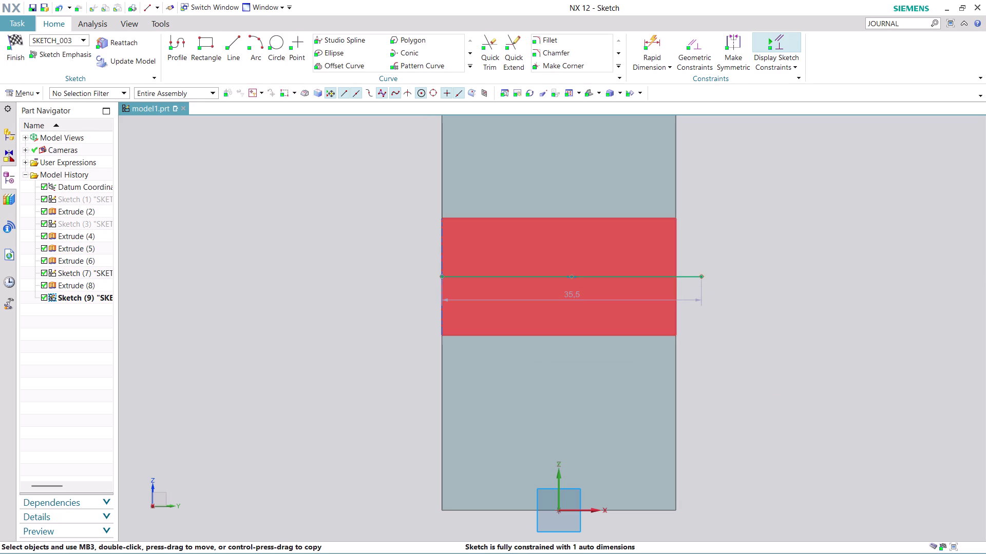
key(Escape)
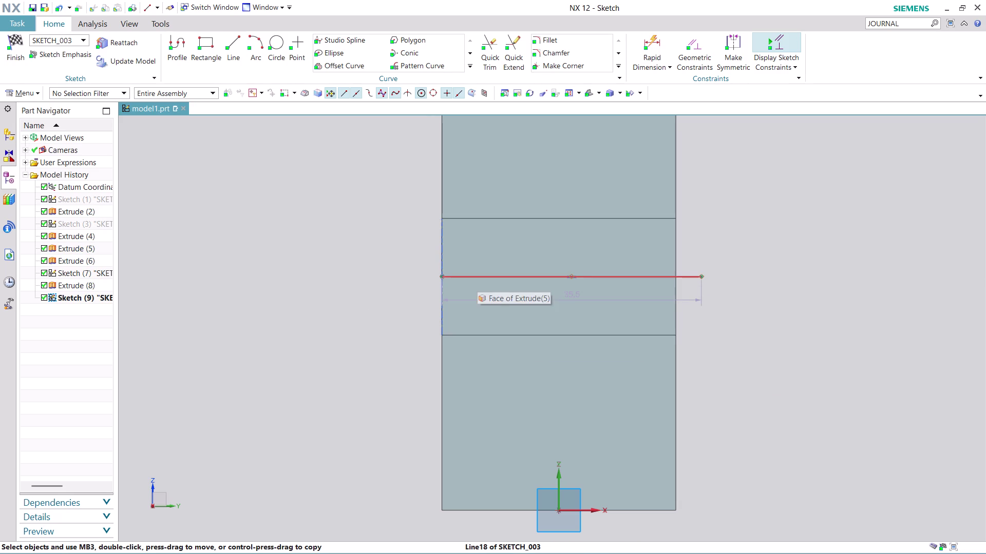
right_click(477, 278)
click(546, 144)
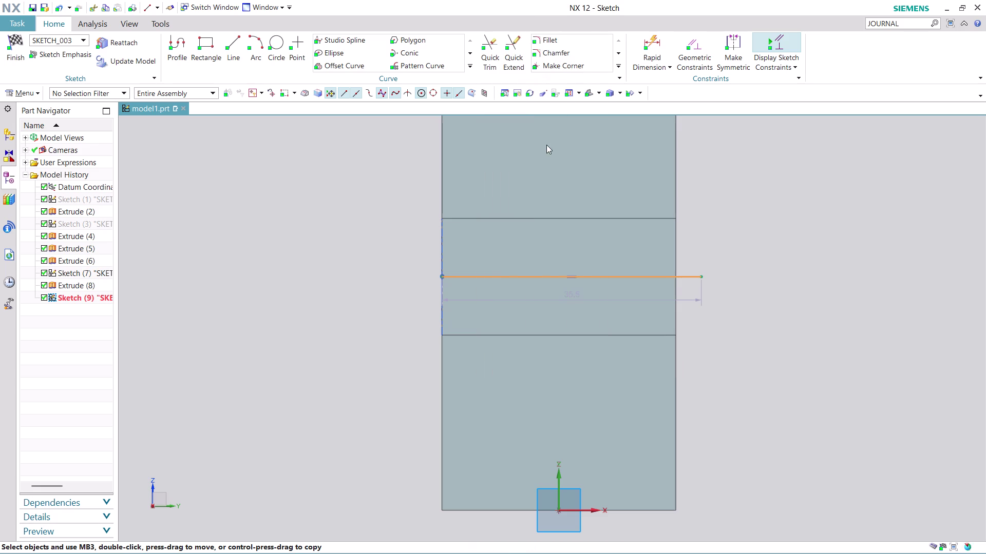
Place a point on the reference line 8 mm from the left edge and finish the sketch.
click(301, 46)
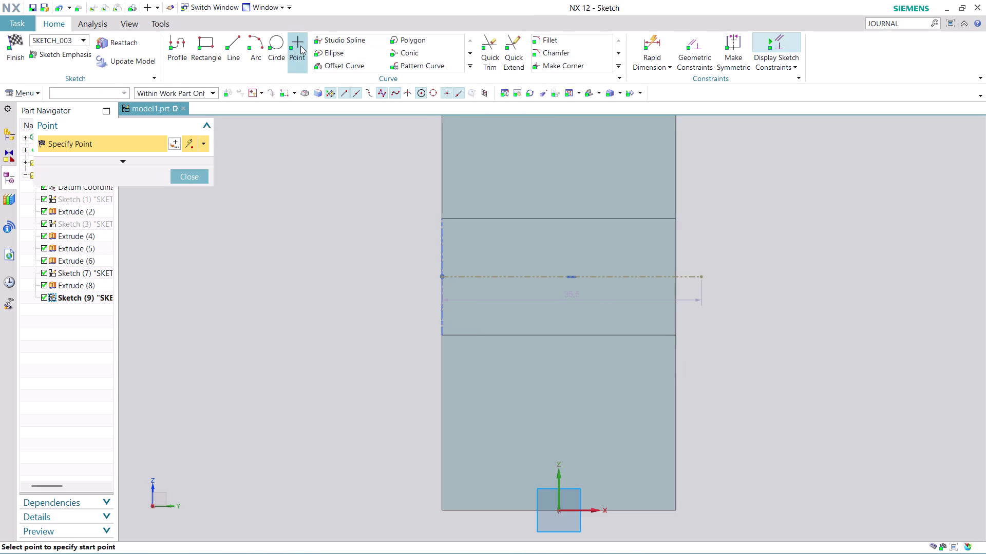
click(498, 277)
key(Escape)
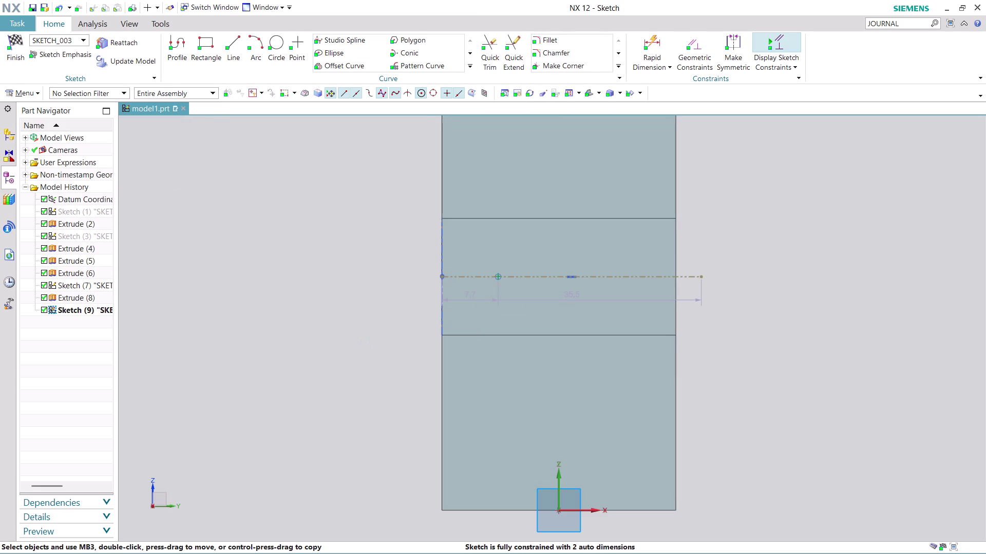
drag(468, 298, 467, 343)
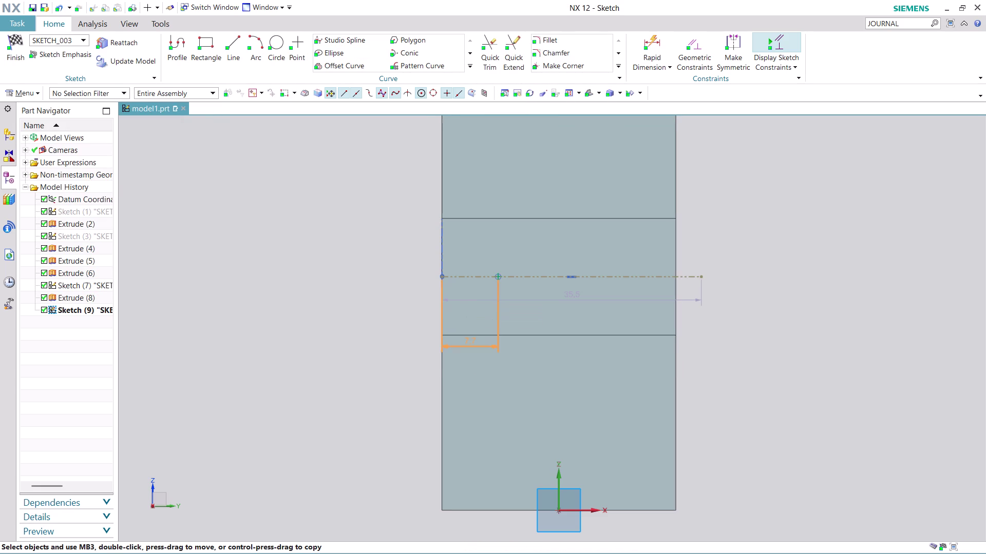
drag(467, 342, 474, 360)
double_click(473, 362)
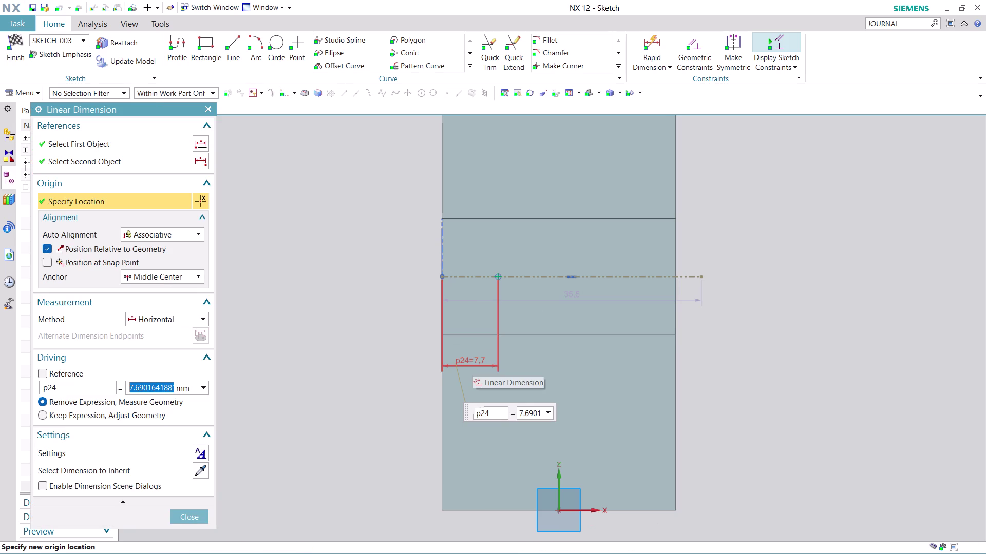
key(8)
key(Return)
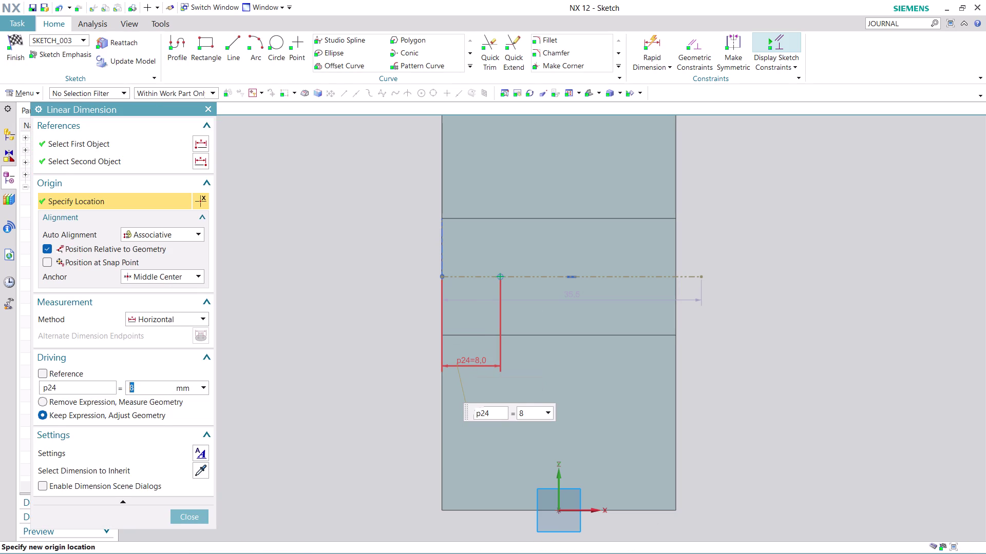
click(196, 517)
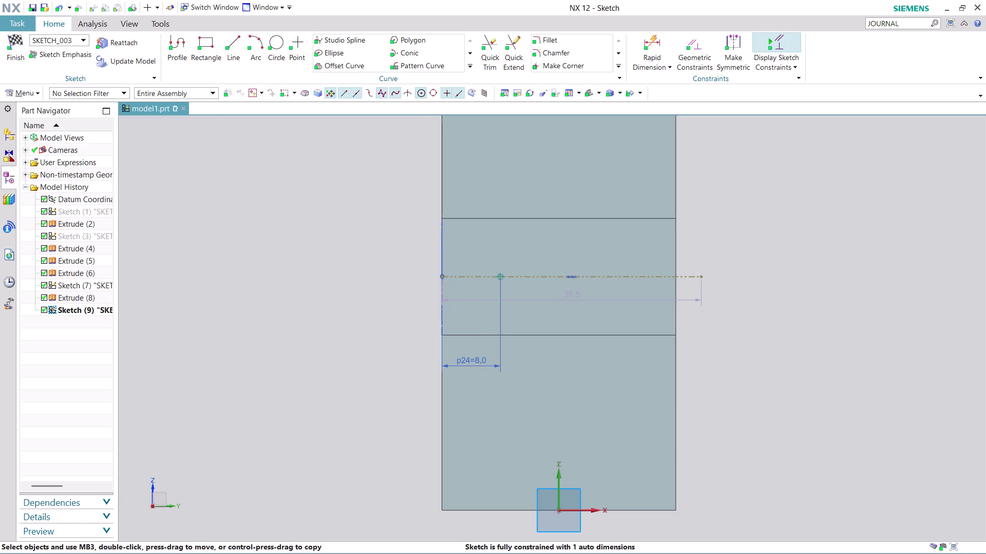
click(13, 61)
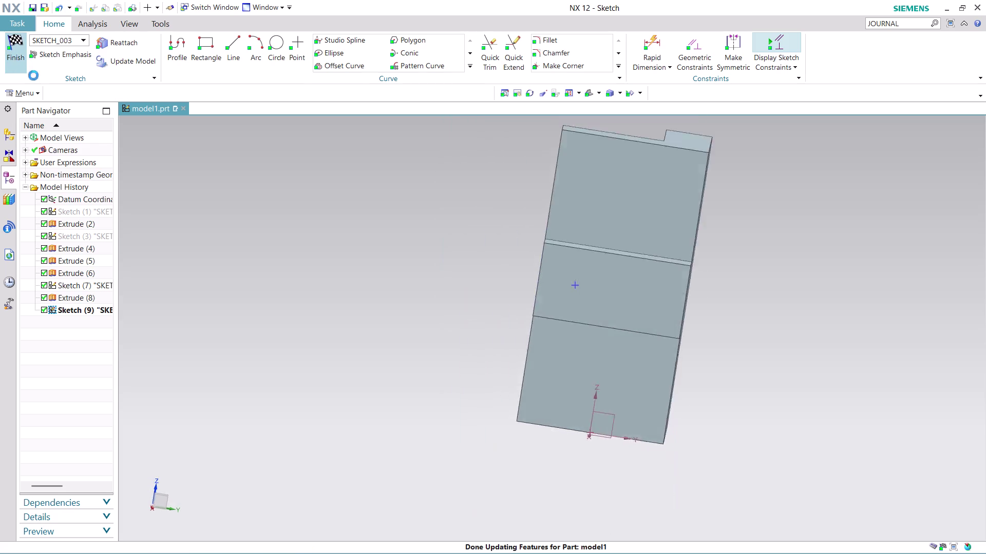
scroll(up, 3)
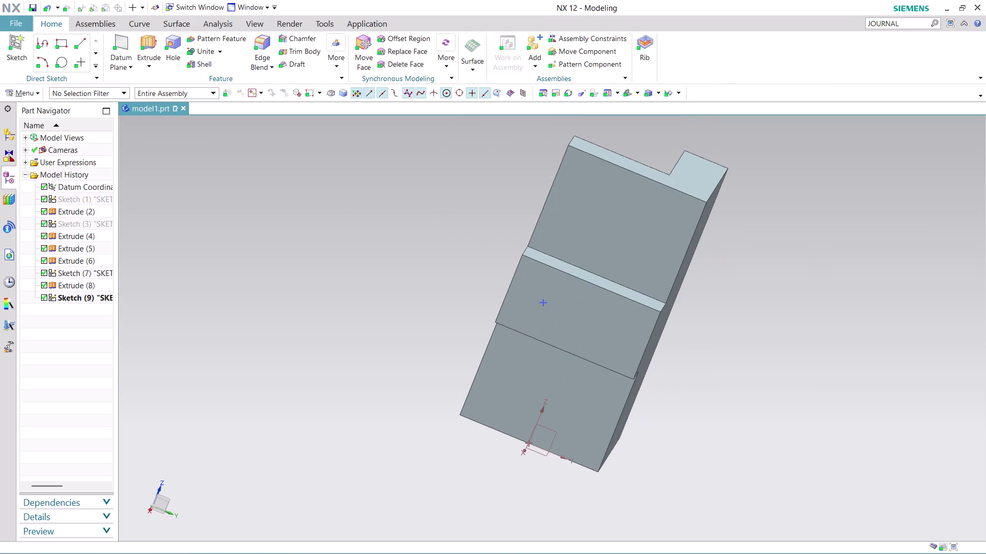
middle_drag(726, 332, 748, 396)
middle_drag(749, 396, 744, 371)
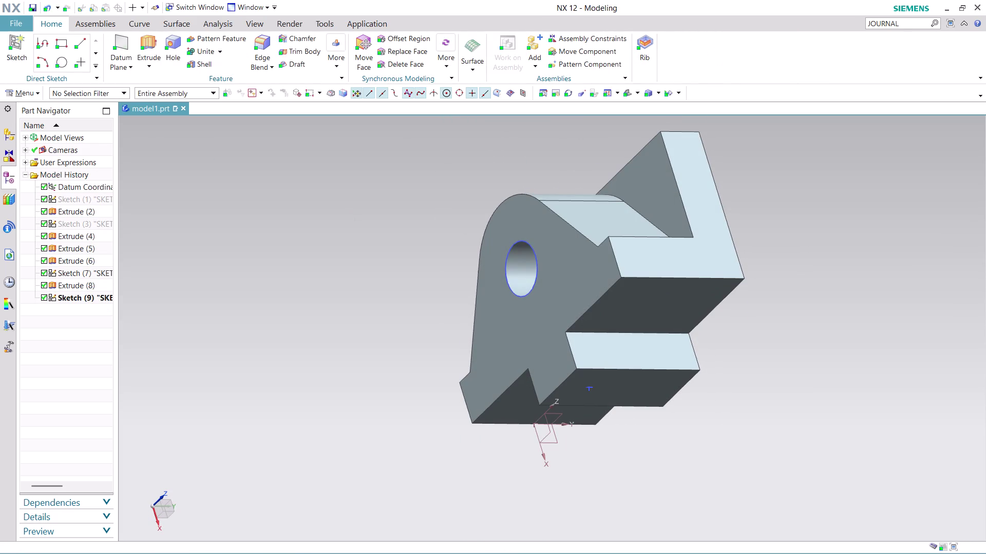
scroll(up, 3)
middle_drag(716, 446, 704, 369)
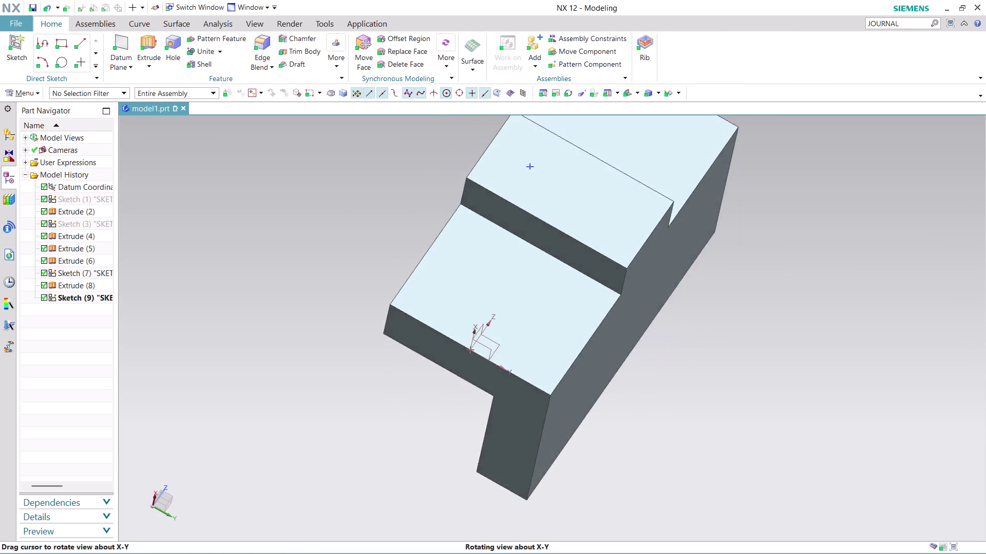
middle_drag(704, 369, 649, 392)
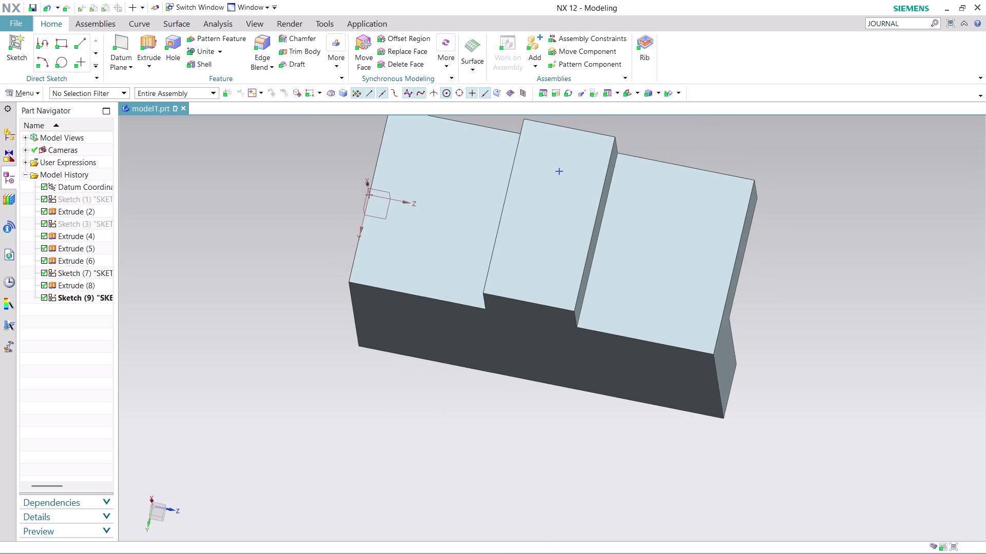
scroll(up, 3)
scroll(down, 3)
scroll(up, 3)
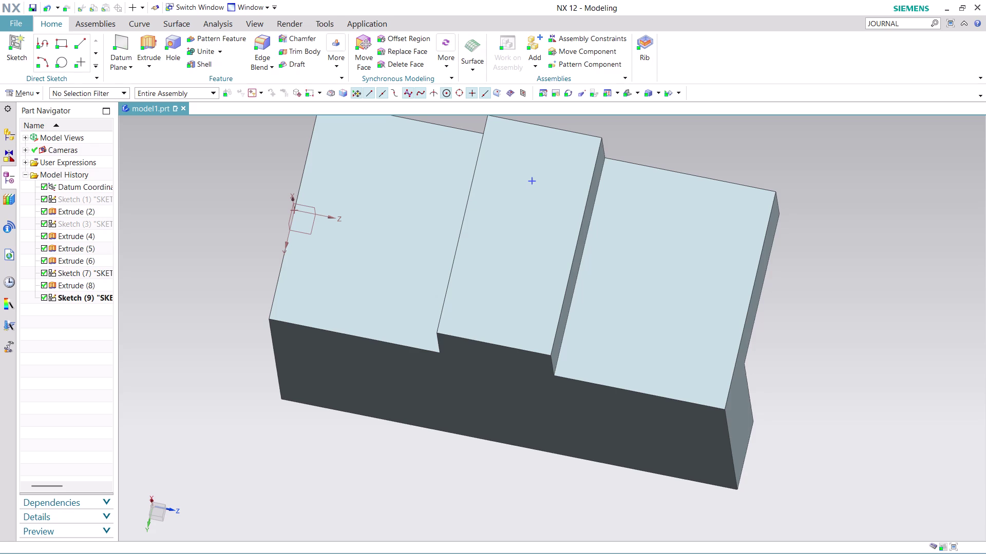
Open the Hole dialog and its list of hole types.
click(182, 43)
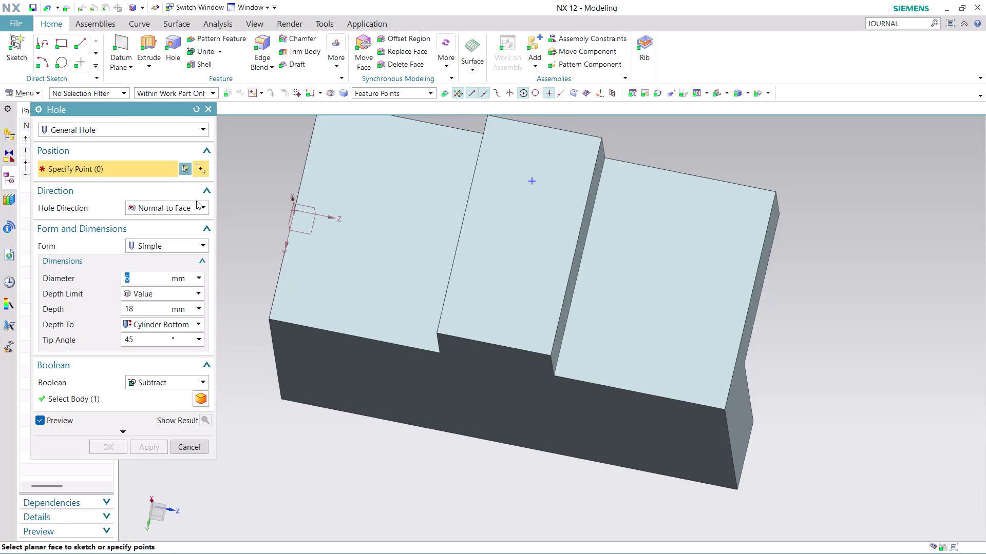
click(205, 130)
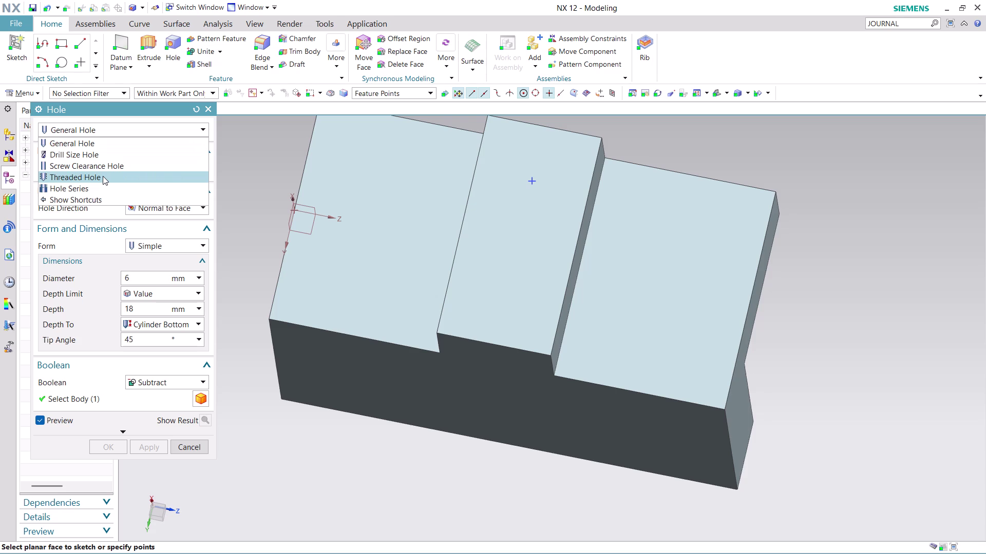
Keep General Hole, set a 120° tip angle, and position the hole on the middle step.
click(100, 142)
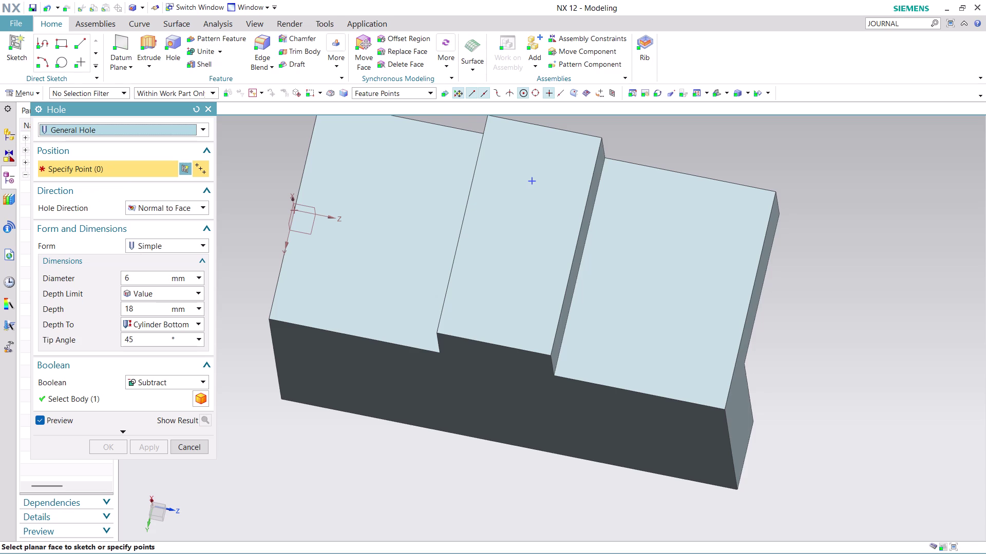
double_click(136, 343)
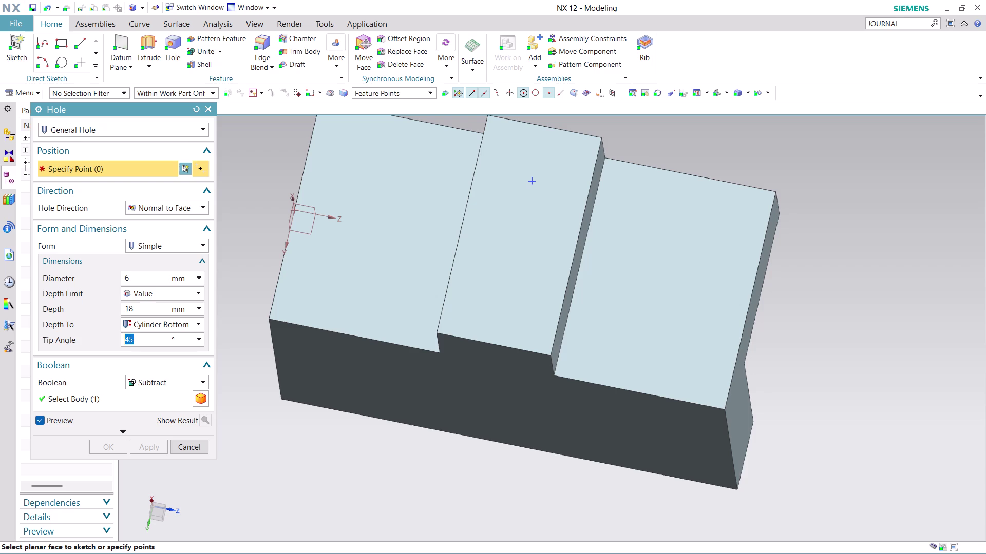
text(120)
click(531, 181)
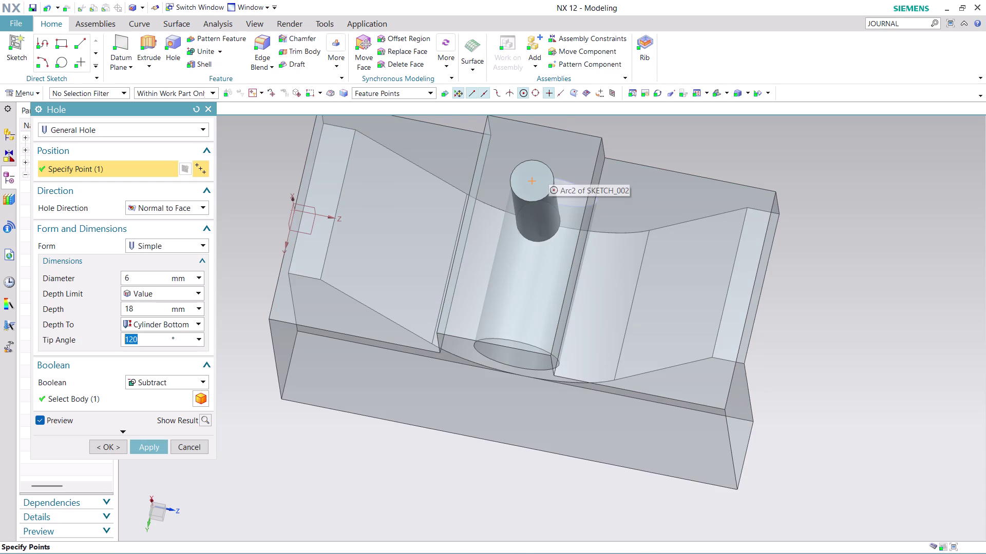
middle_drag(659, 129, 648, 208)
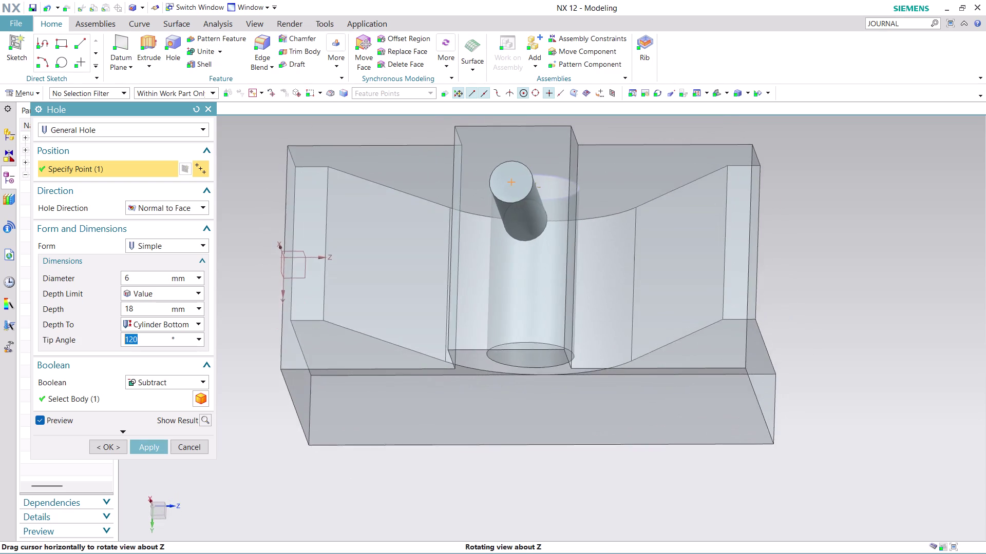
Orbit around the hole preview to inspect it, then clear the picked hole position.
middle_drag(648, 209, 709, 229)
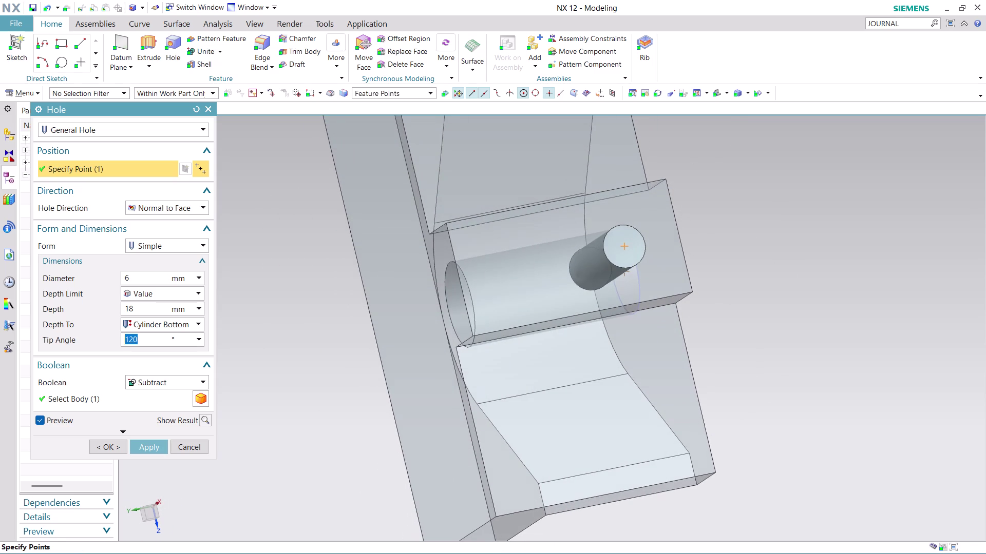
middle_drag(752, 341, 690, 291)
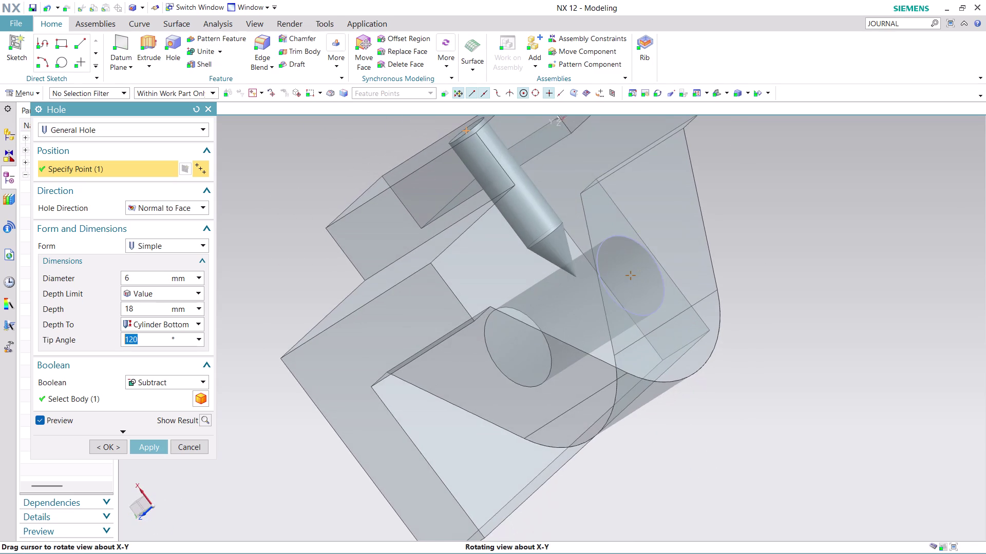
middle_drag(690, 291, 704, 311)
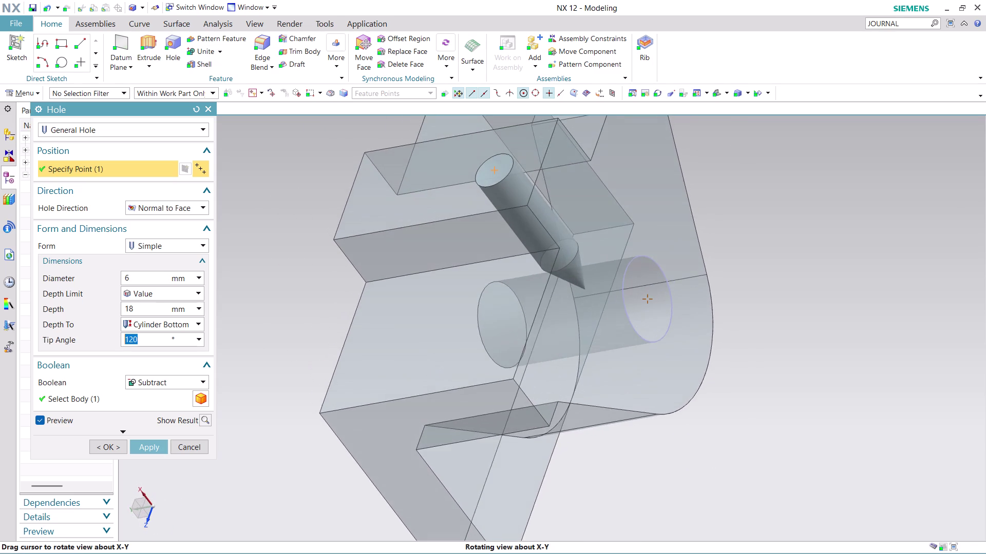
middle_drag(704, 310, 708, 315)
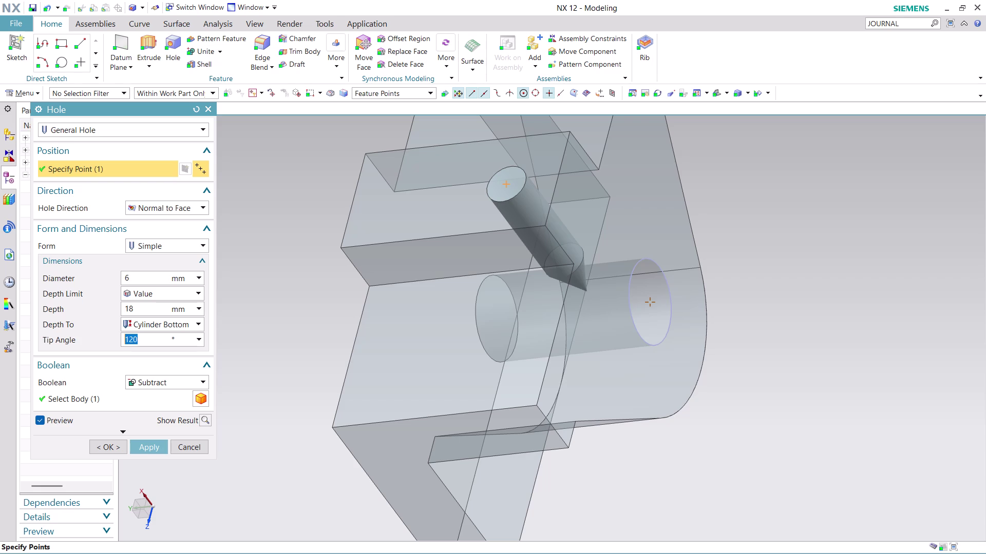
click(141, 446)
scroll(down, 3)
scroll(down, 3)
scroll(up, 3)
Reorient to the tab's side face and confirm the 6 mm simple hole there.
middle_drag(731, 180, 759, 207)
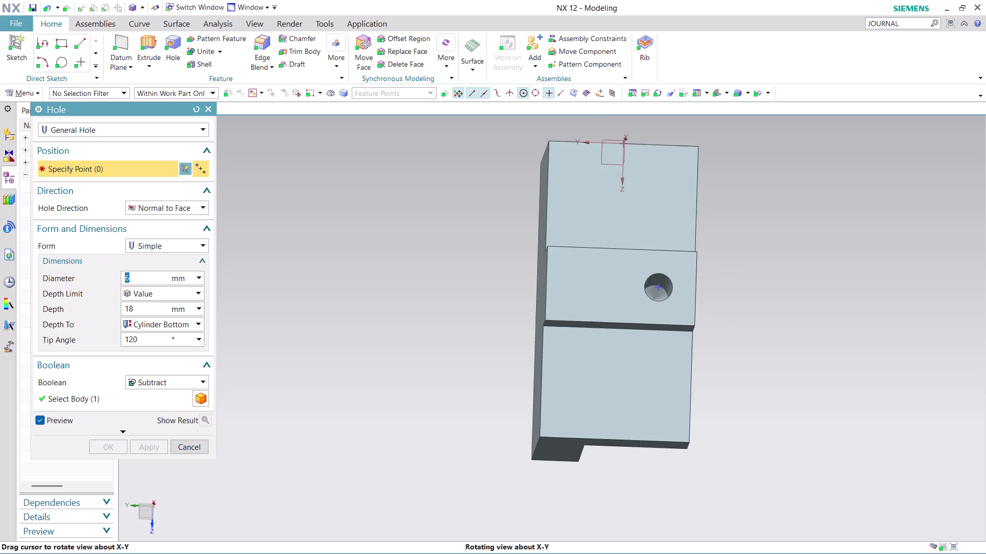
middle_drag(759, 208, 760, 208)
scroll(up, 3)
scroll(up, 3)
middle_drag(736, 274, 735, 283)
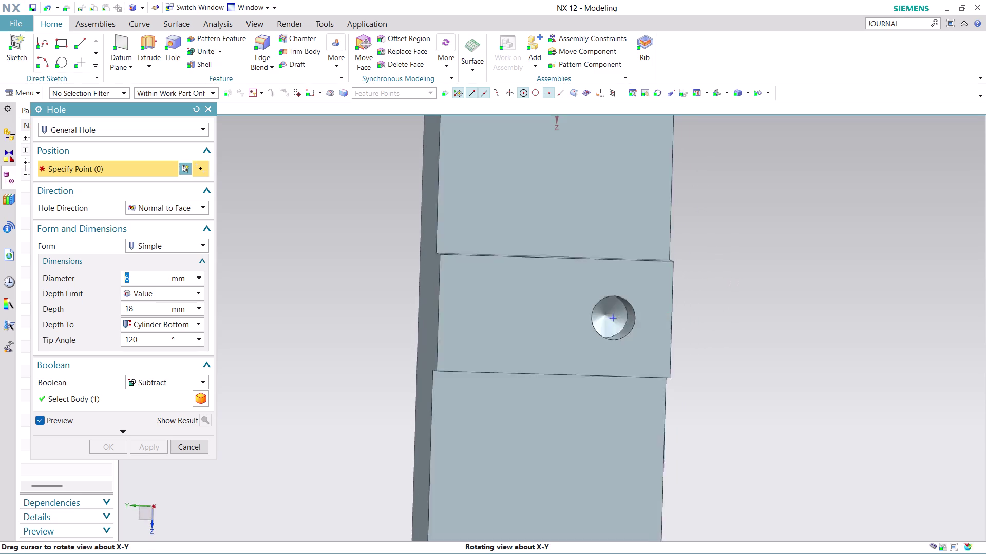
middle_drag(735, 283, 669, 279)
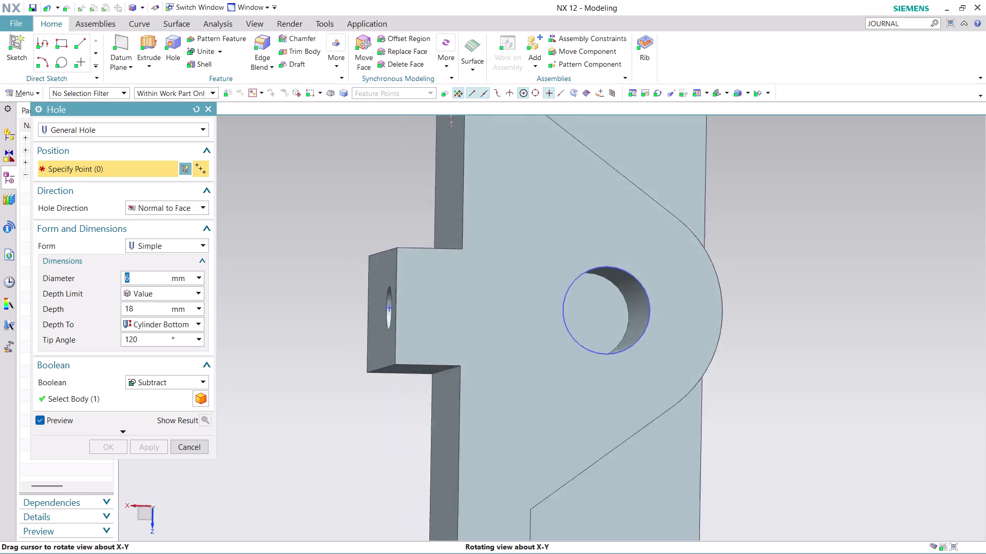
middle_drag(668, 280, 733, 265)
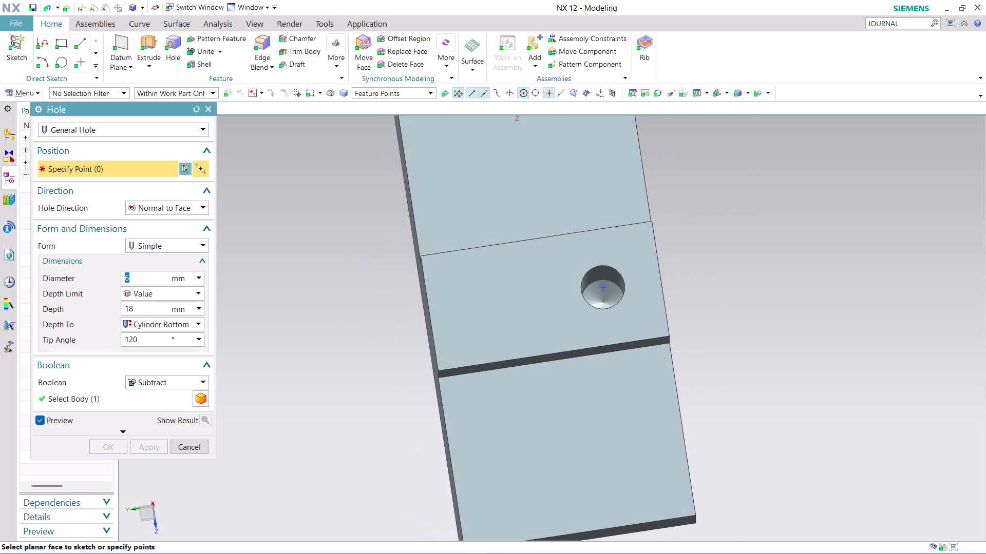
click(192, 446)
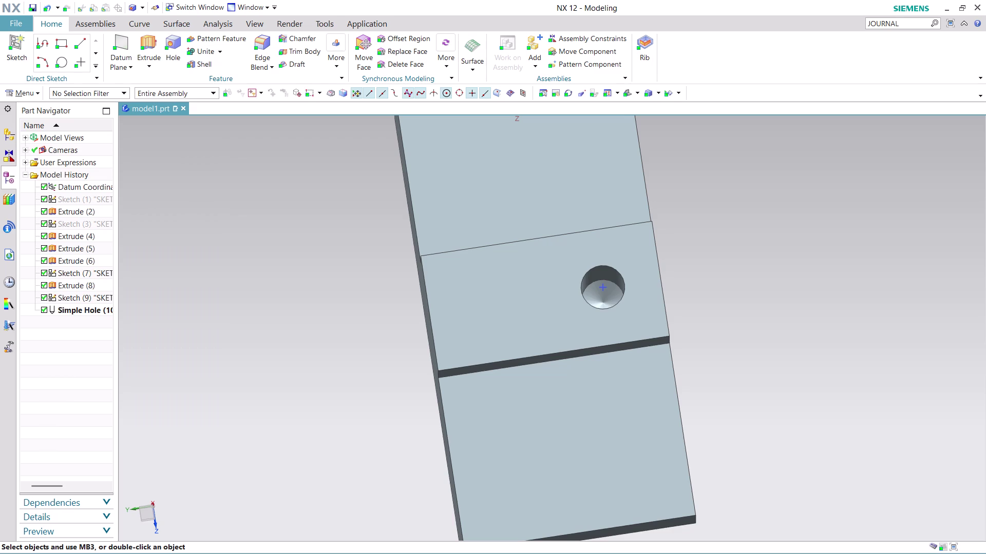
scroll(down, 3)
scroll(up, 3)
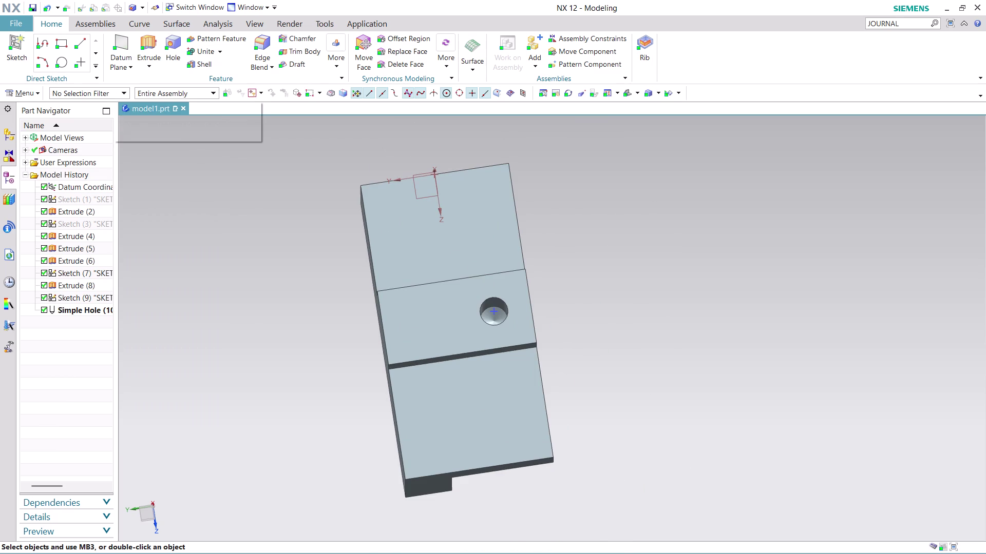
click(344, 67)
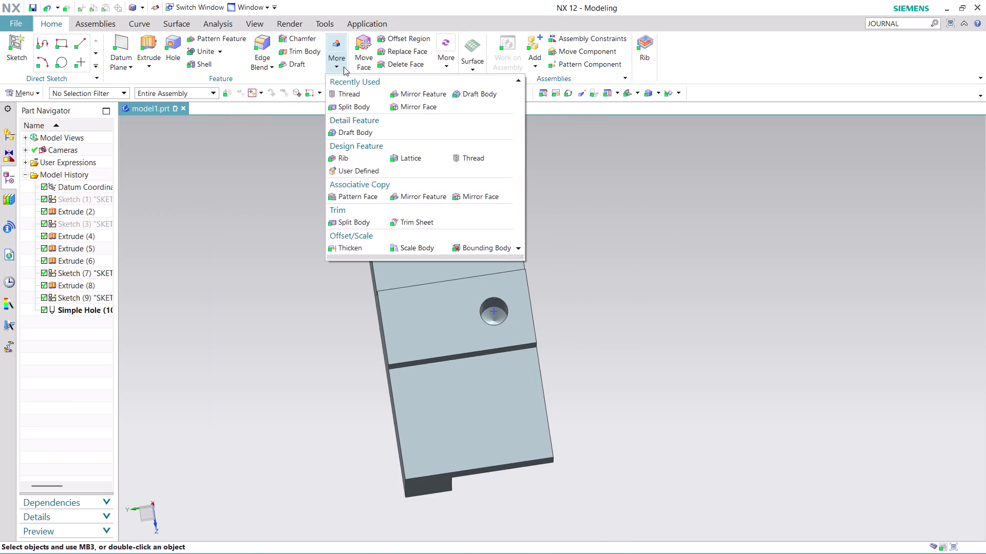
Mirror the simple hole across a new mid plane through the block.
click(429, 93)
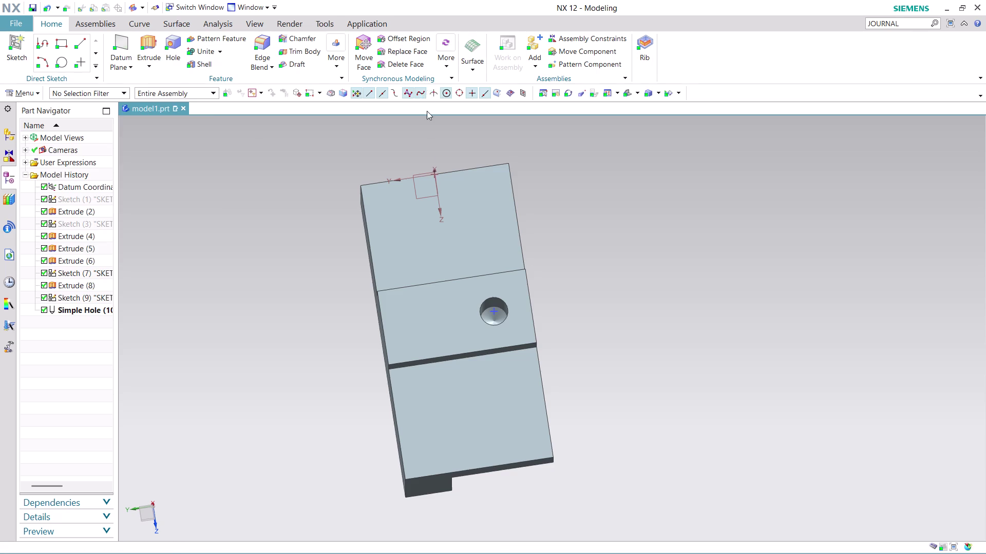
scroll(up, 3)
click(521, 289)
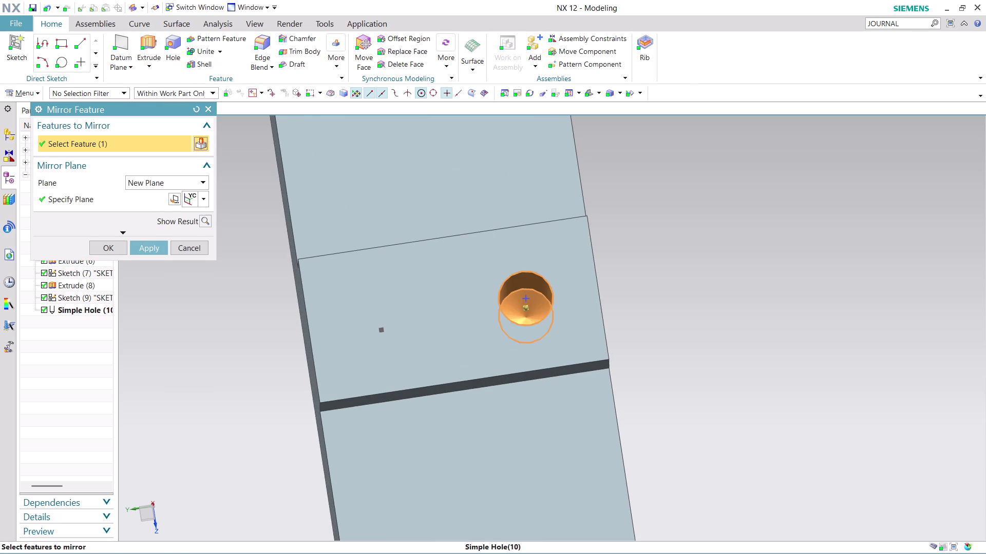
scroll(down, 3)
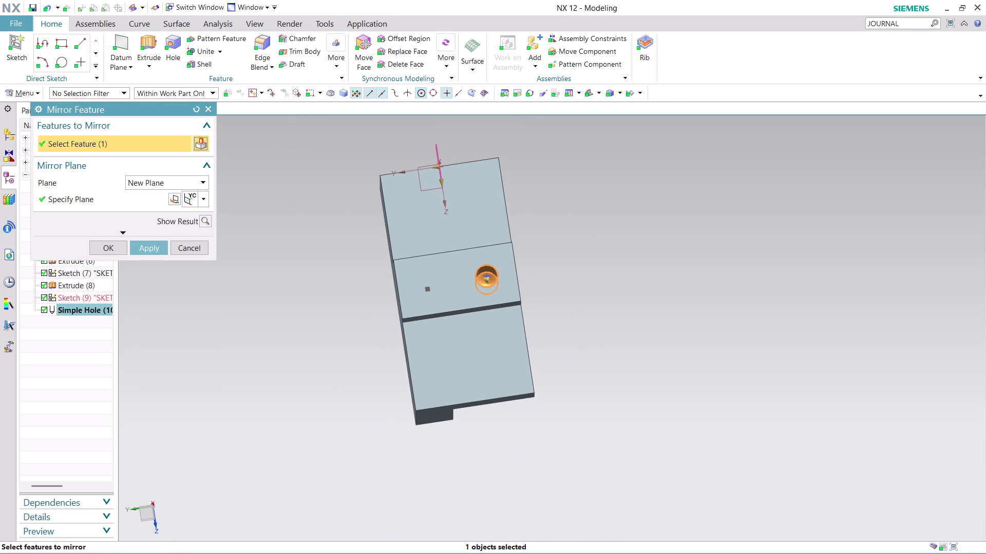
middle_drag(553, 199, 556, 202)
middle_drag(555, 201, 566, 206)
click(153, 248)
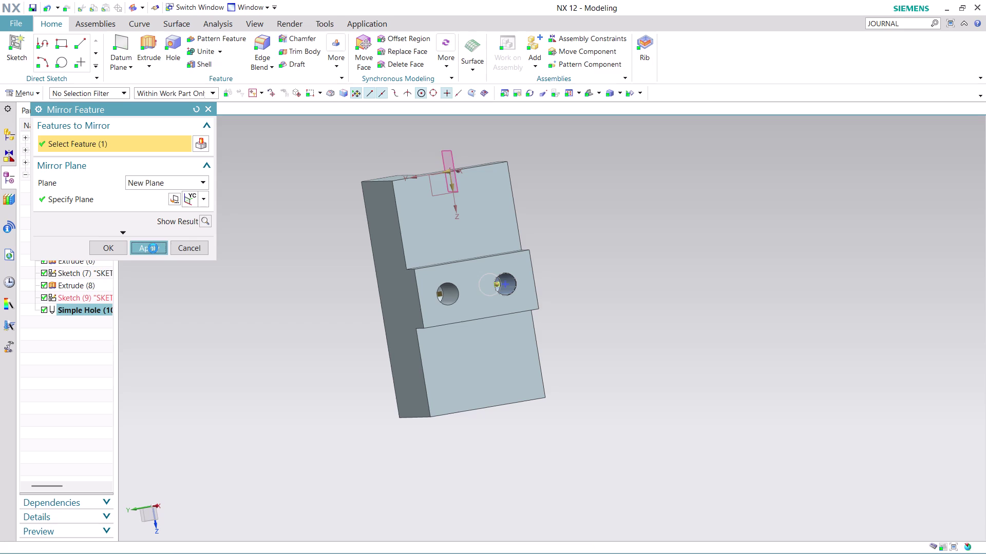
click(188, 252)
scroll(down, 3)
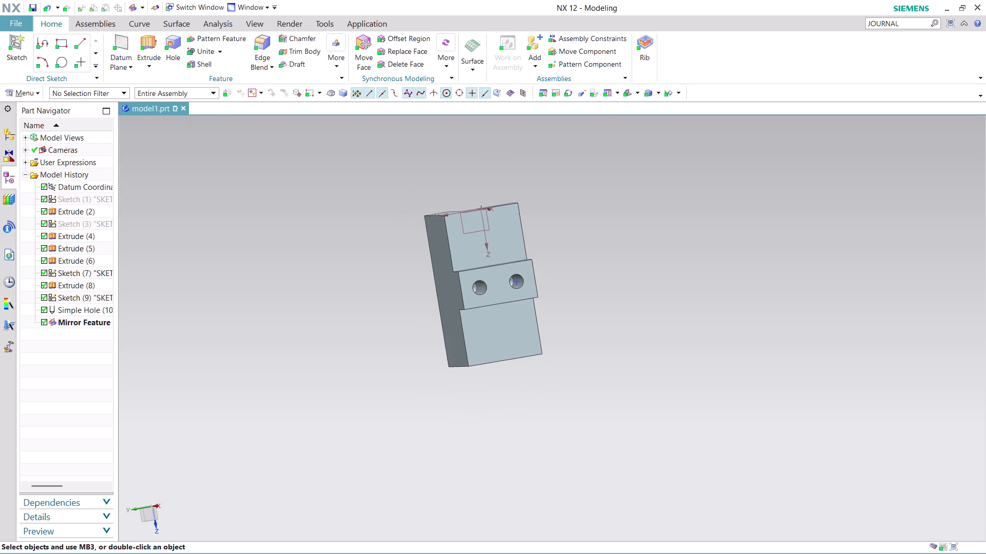
middle_drag(558, 245, 523, 324)
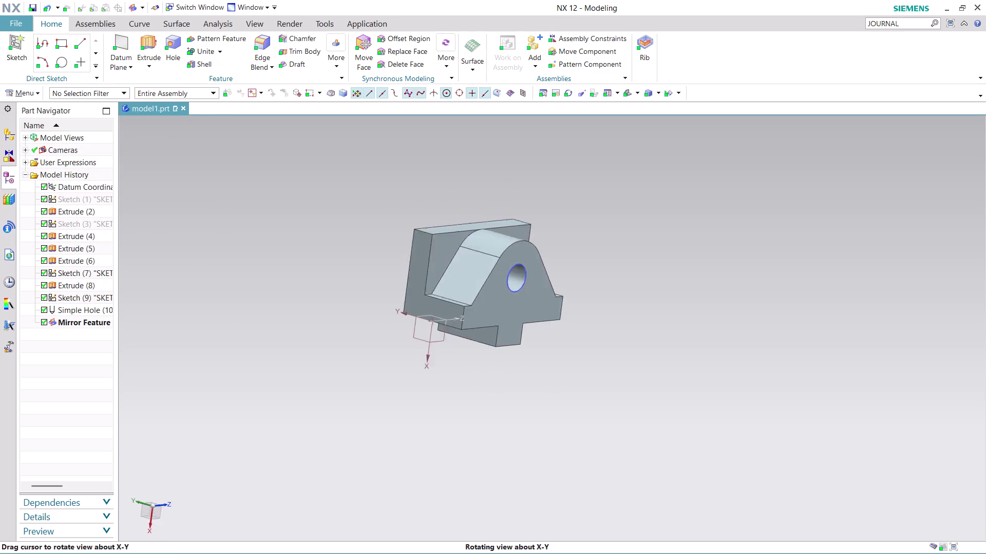
middle_drag(524, 324, 506, 332)
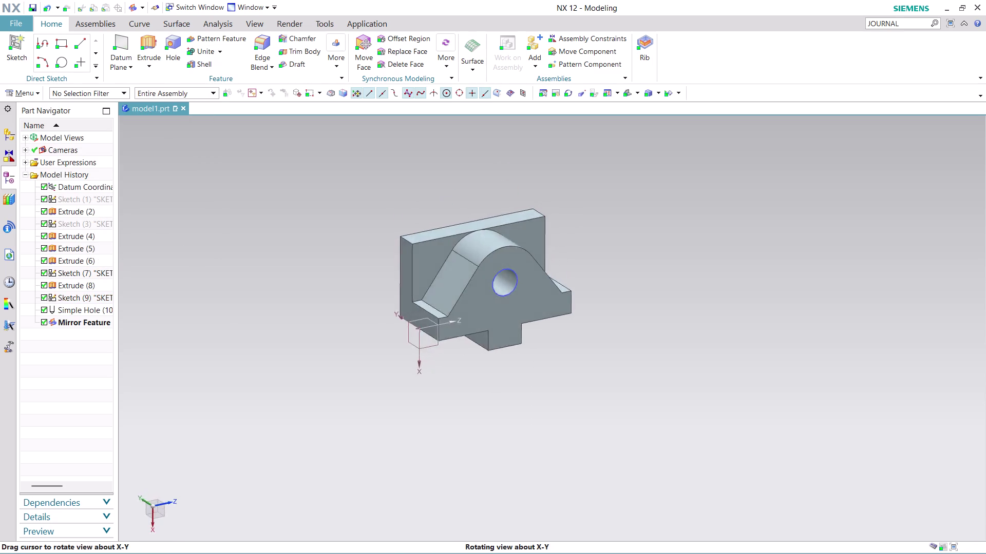
middle_drag(506, 331, 487, 358)
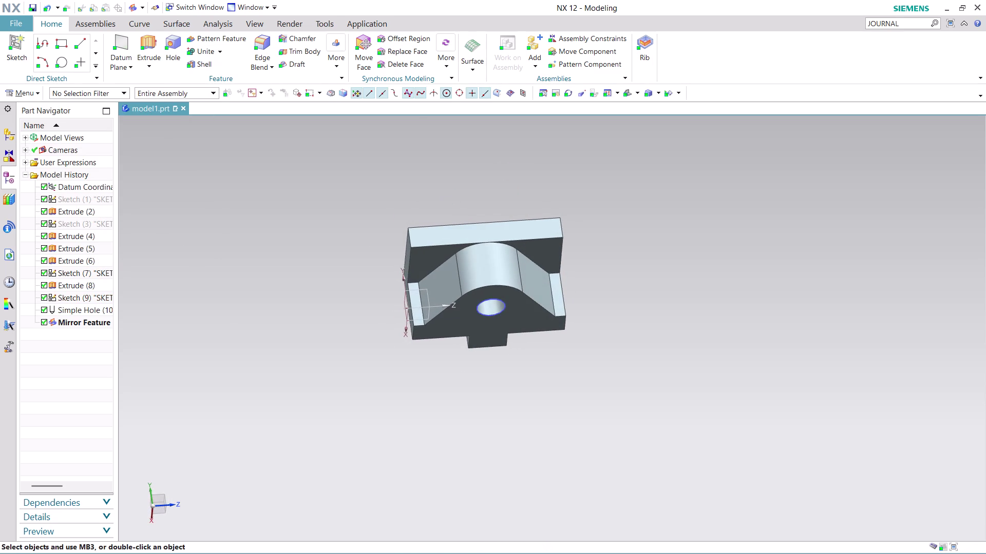
scroll(up, 3)
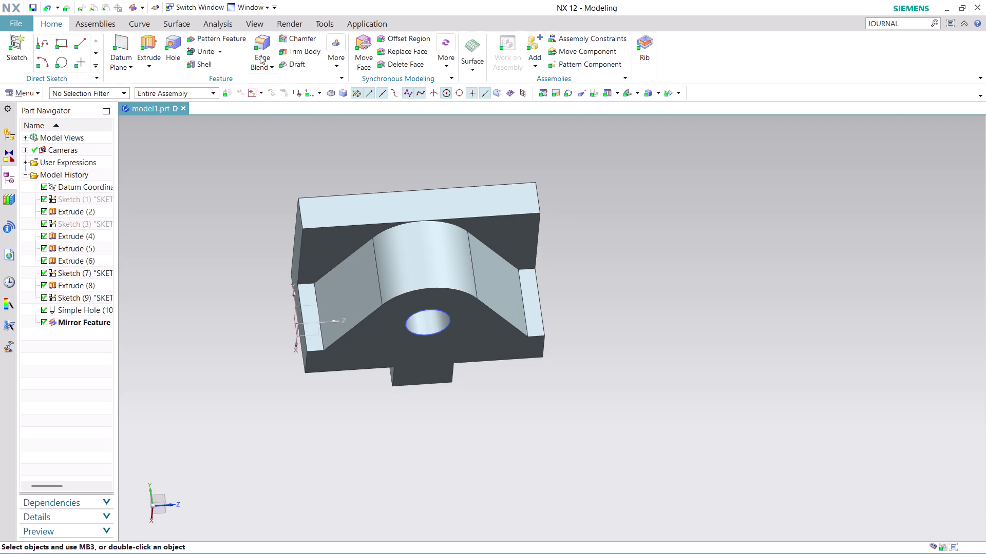
click(260, 56)
Apply a 3 mm Edge Blend to the left and right inner pocket edges.
click(260, 43)
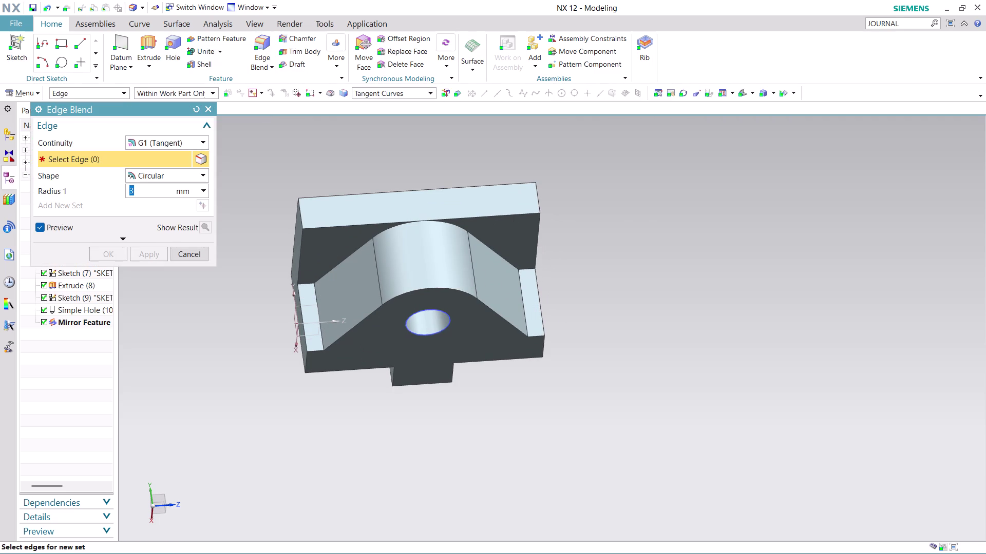
click(321, 348)
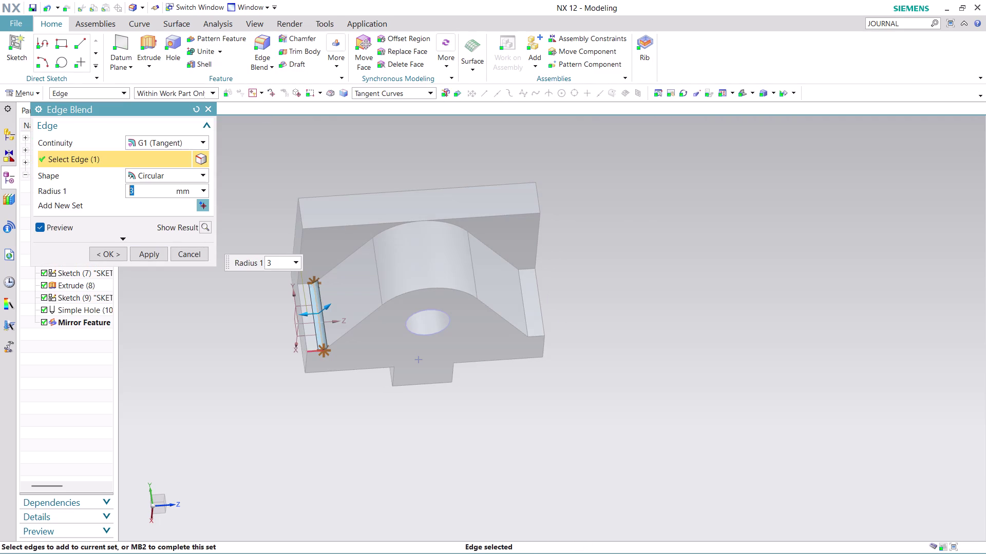
click(527, 330)
click(154, 253)
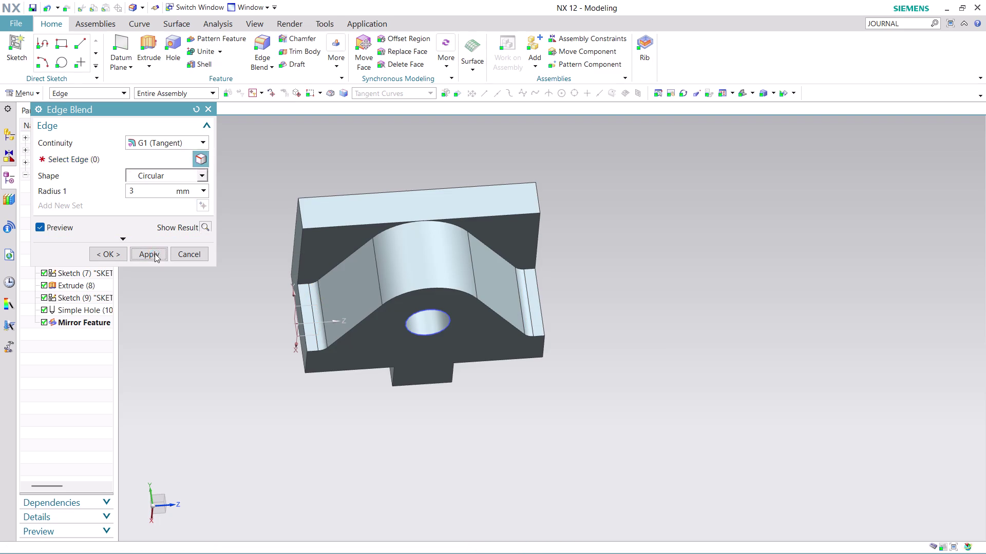
click(187, 258)
scroll(down, 3)
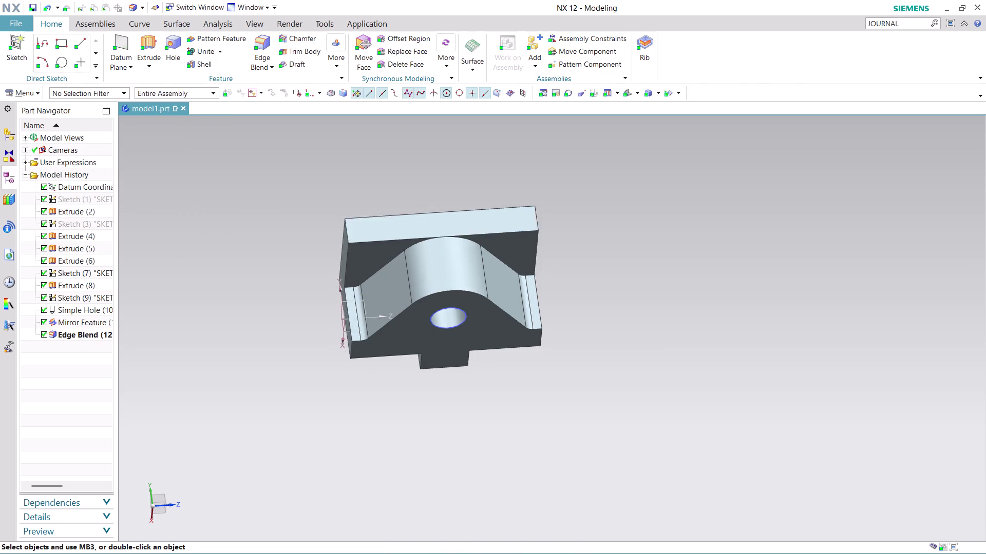
scroll(down, 3)
scroll(up, 3)
middle_click(516, 371)
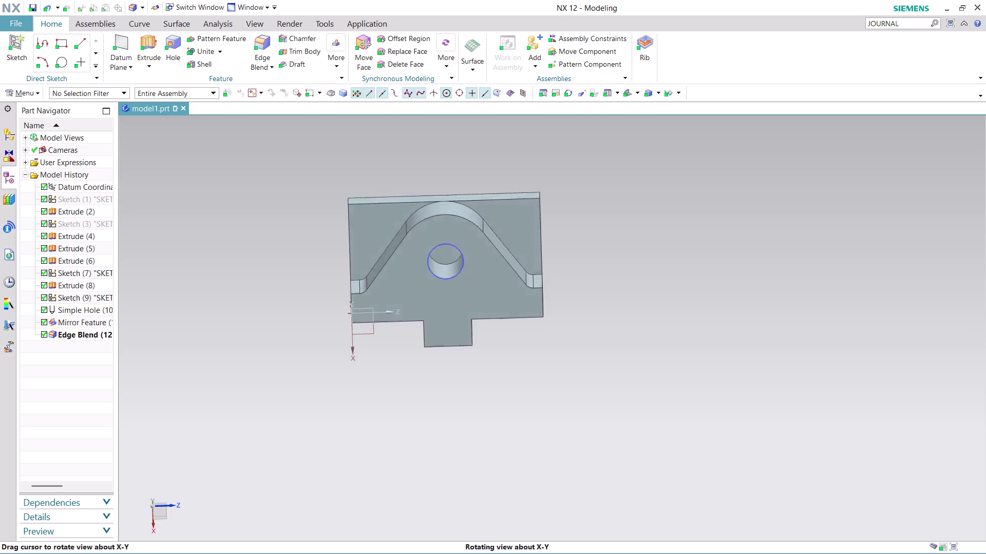
scroll(up, 3)
scroll(up, 3)
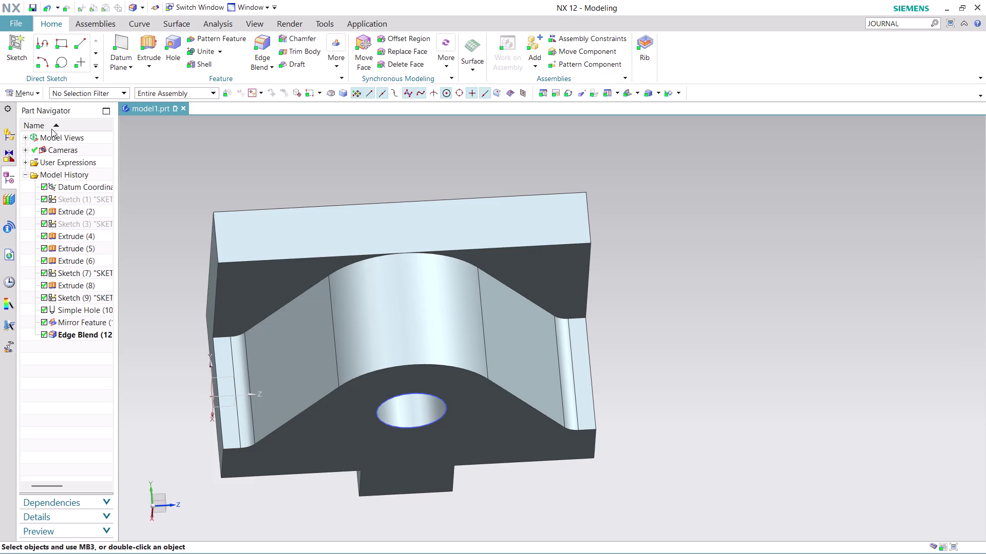
click(37, 93)
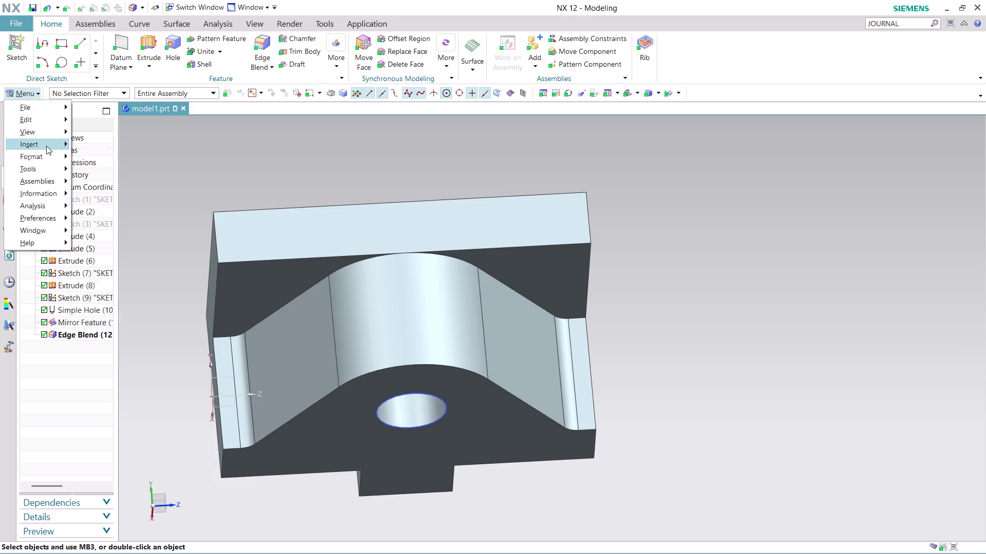
Place the new sketch on the block's top face, picking it among overlapping faces.
click(131, 163)
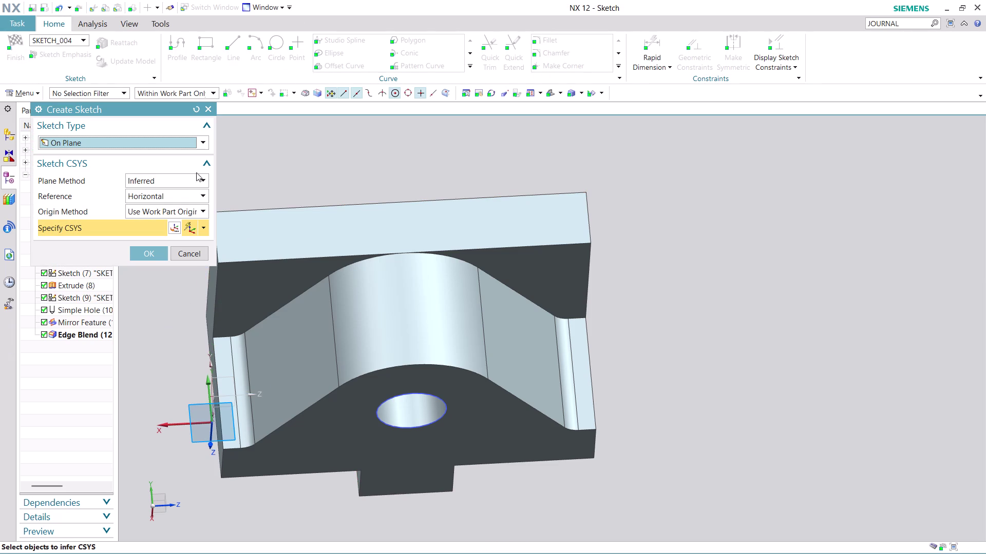
middle_drag(427, 162, 427, 161)
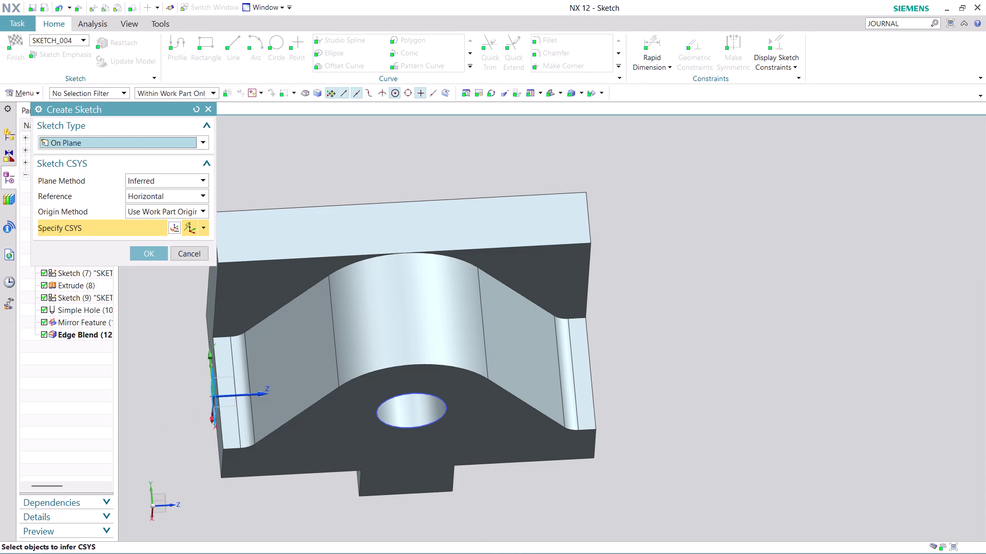
middle_drag(427, 161, 424, 183)
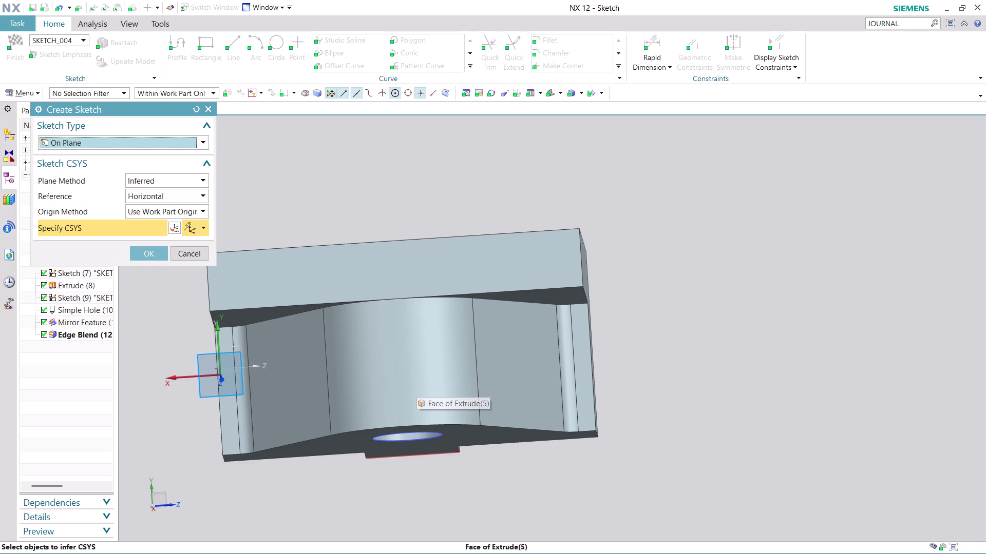
middle_drag(428, 496, 415, 421)
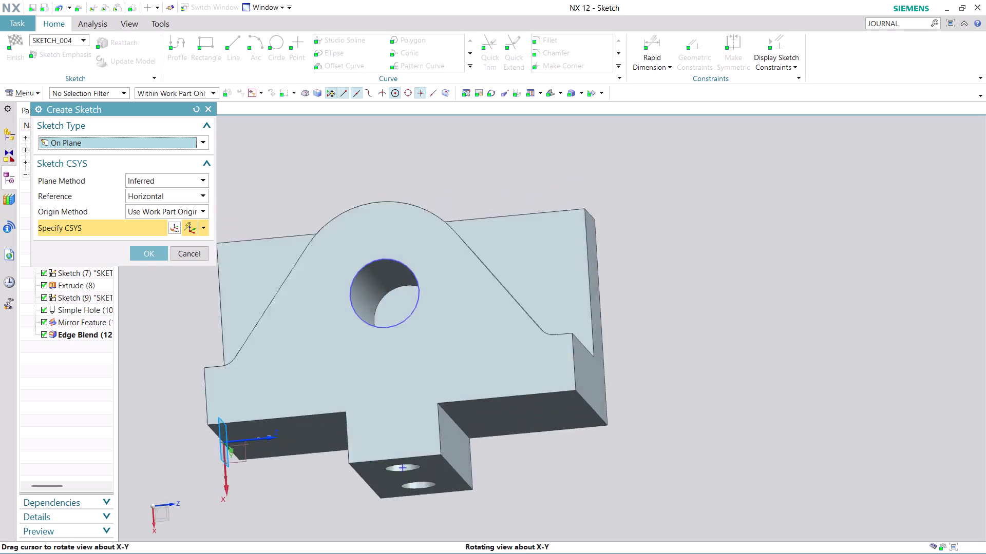
middle_drag(415, 422, 424, 411)
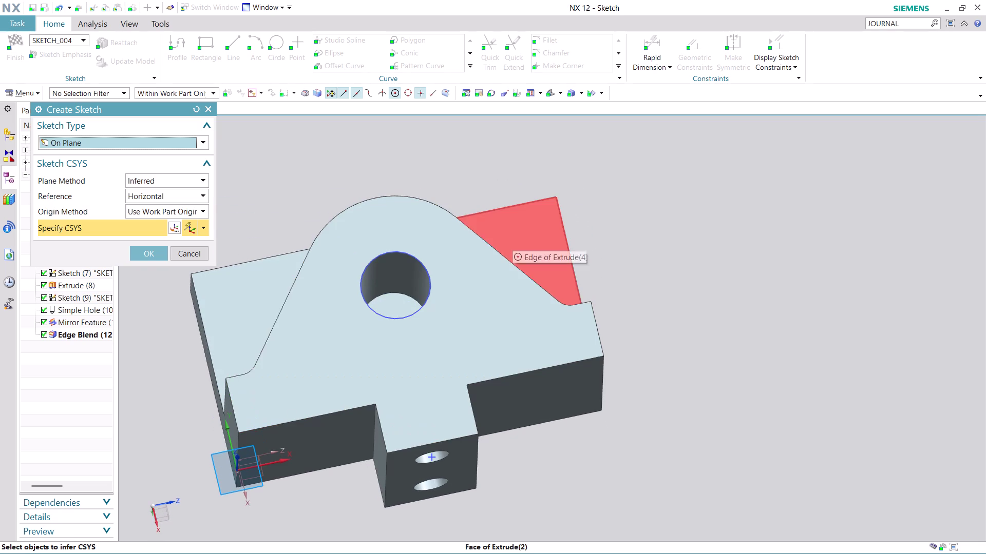
middle_drag(516, 239, 521, 271)
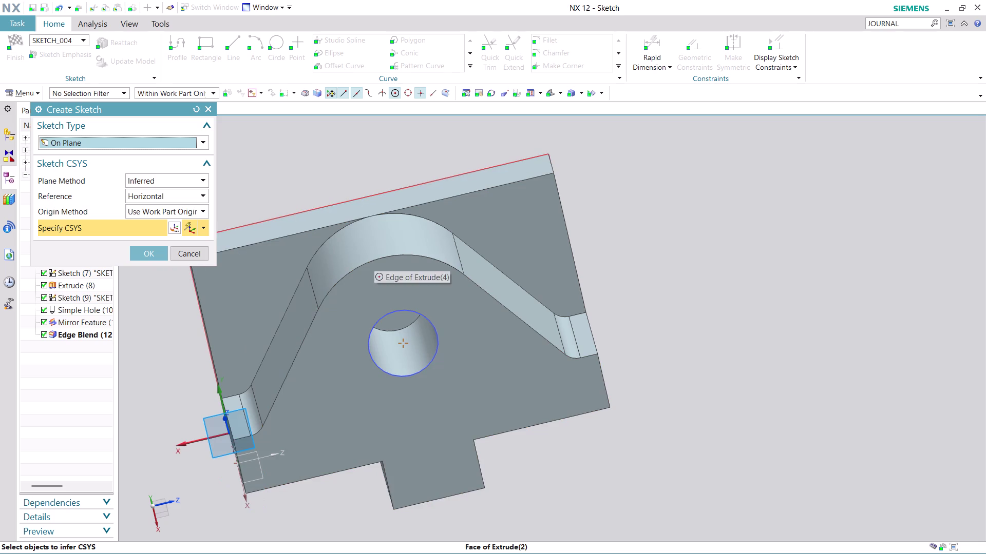
click(373, 205)
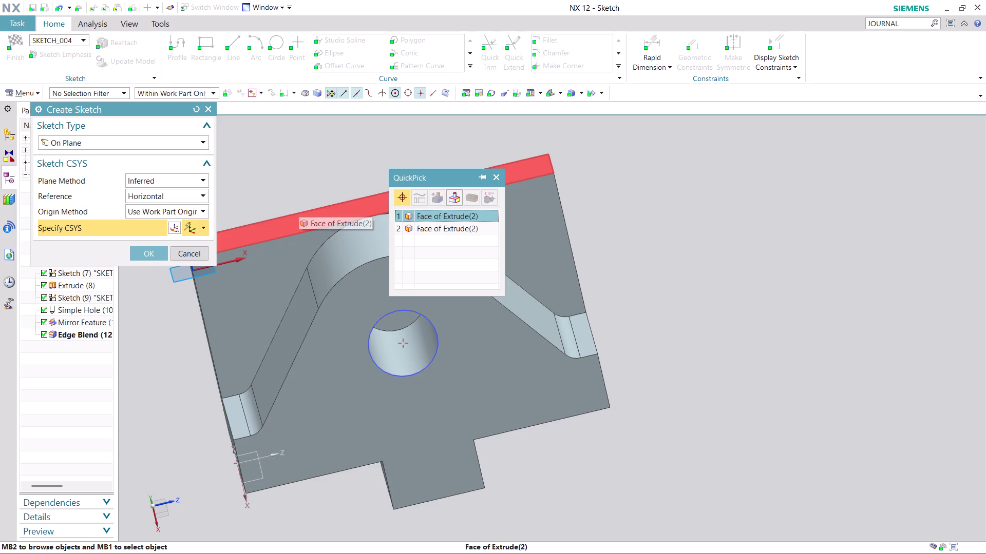
click(145, 255)
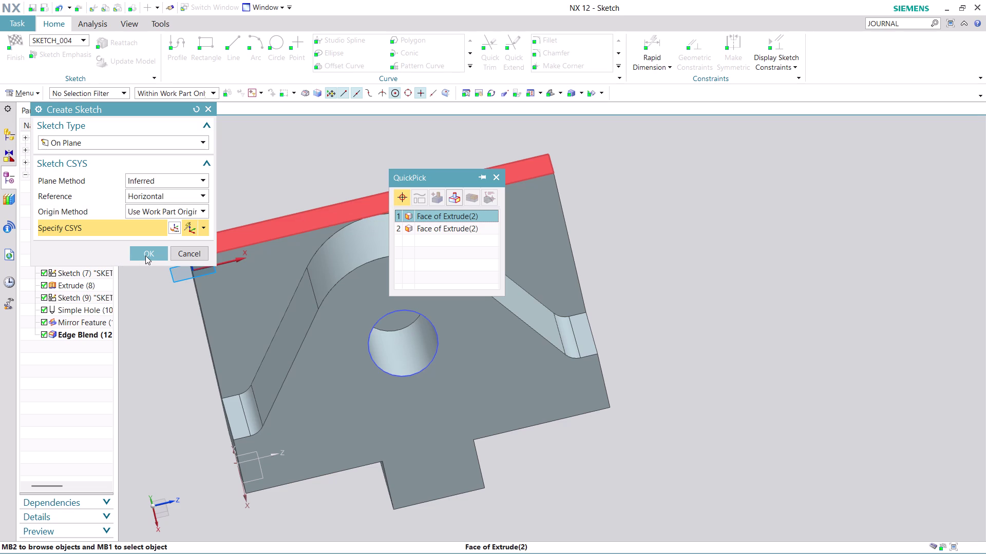
click(459, 217)
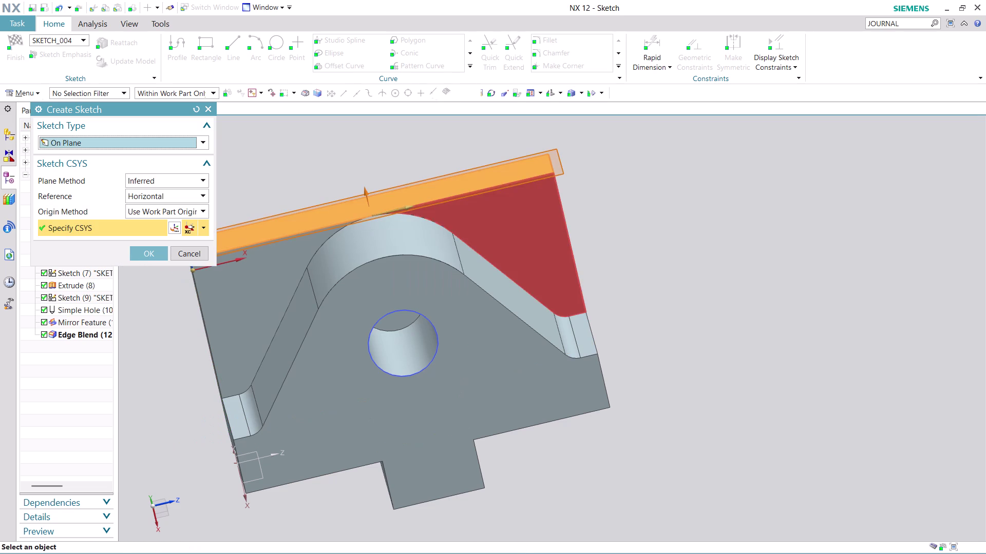
click(151, 252)
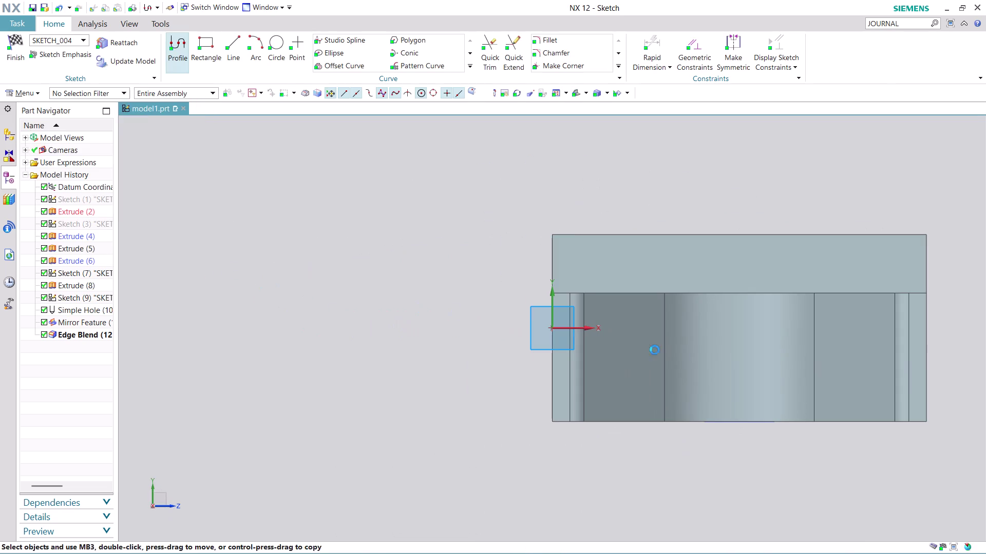
Zoom the sketch view and dismiss an accidentally started point placement.
scroll(up, 3)
scroll(down, 3)
scroll(up, 3)
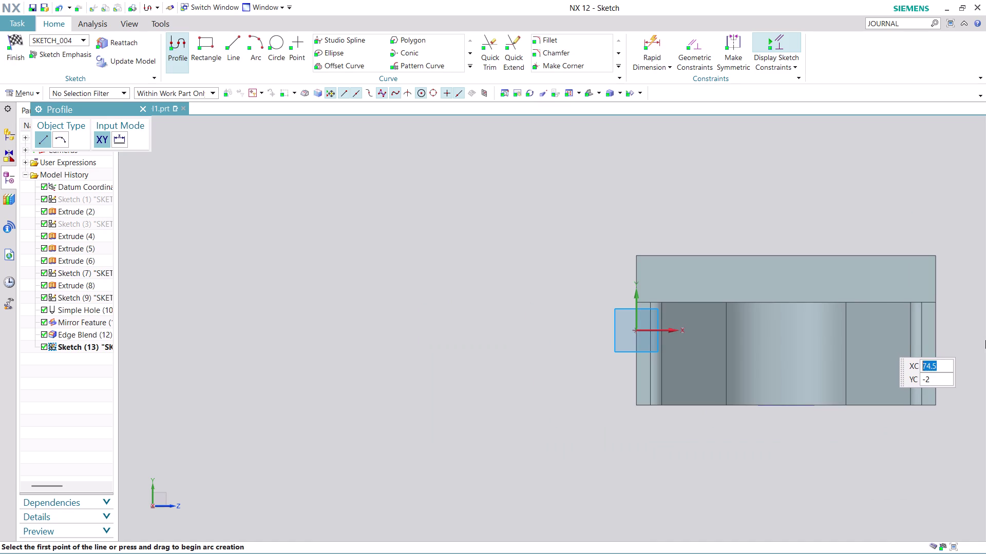
scroll(up, 3)
scroll(up, 3)
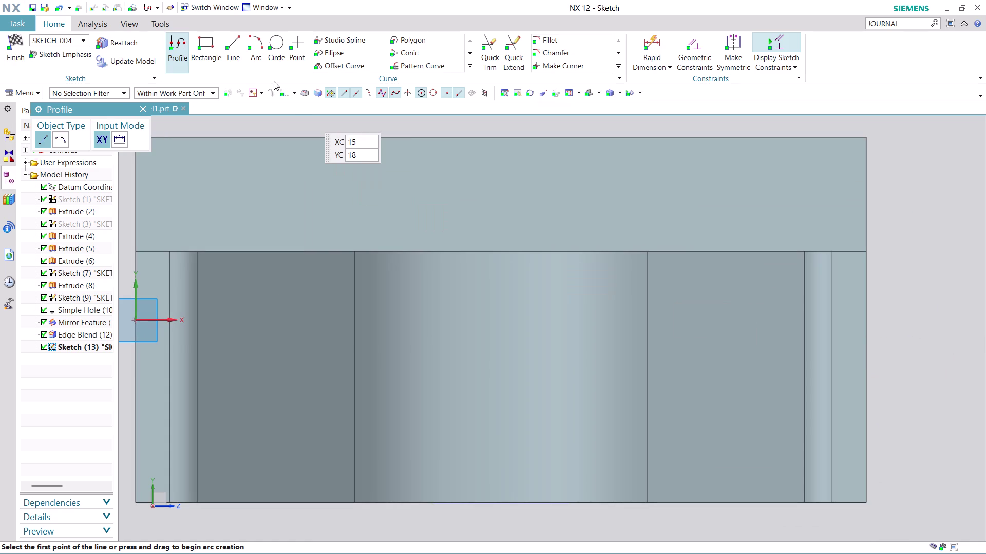
click(299, 41)
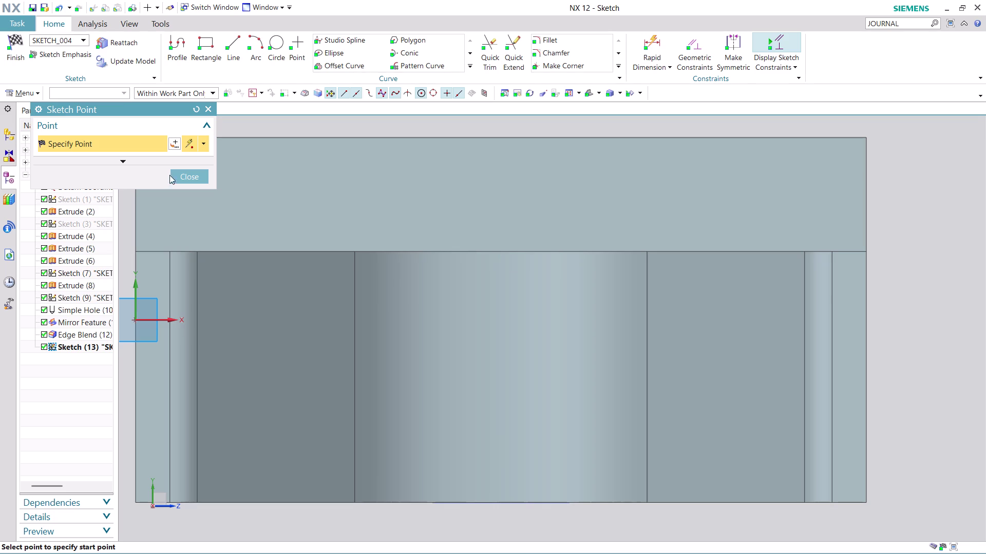
click(234, 37)
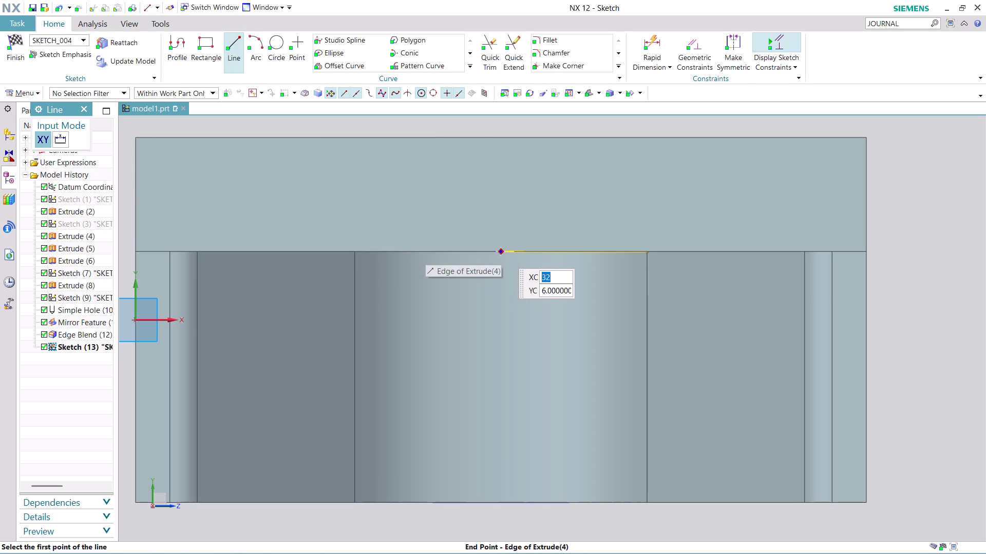
Draw a vertical line from a point on the top edge and convert it to reference.
click(500, 249)
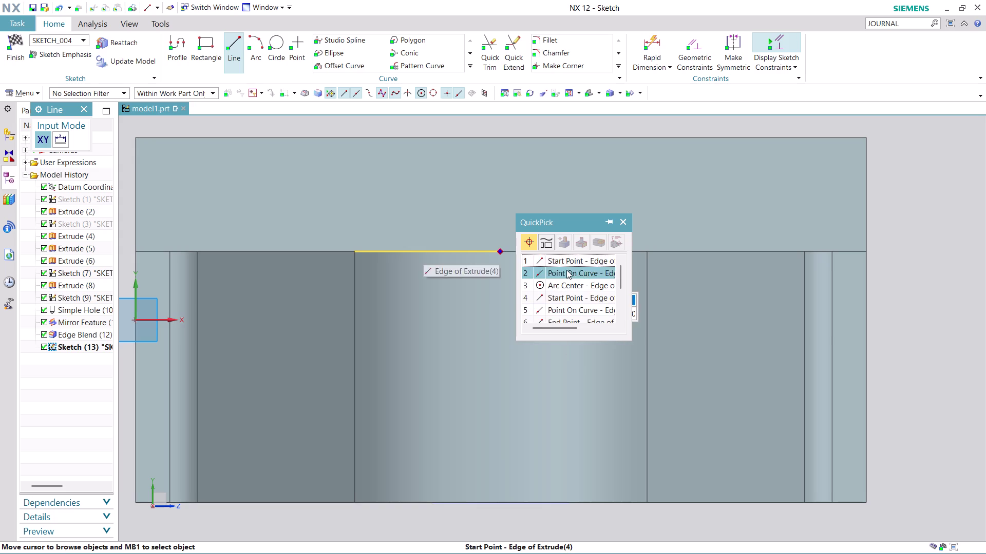
click(564, 262)
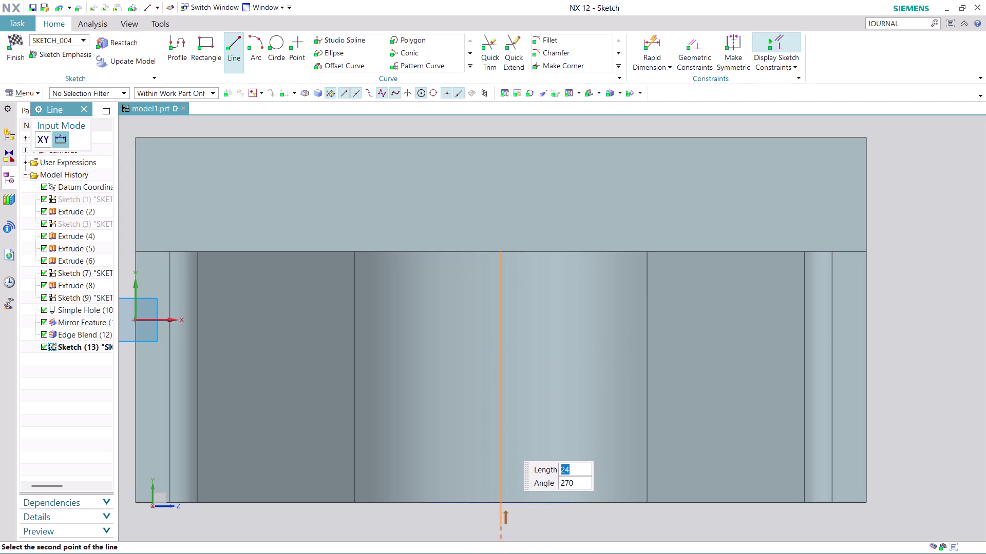
click(507, 527)
right_click(502, 336)
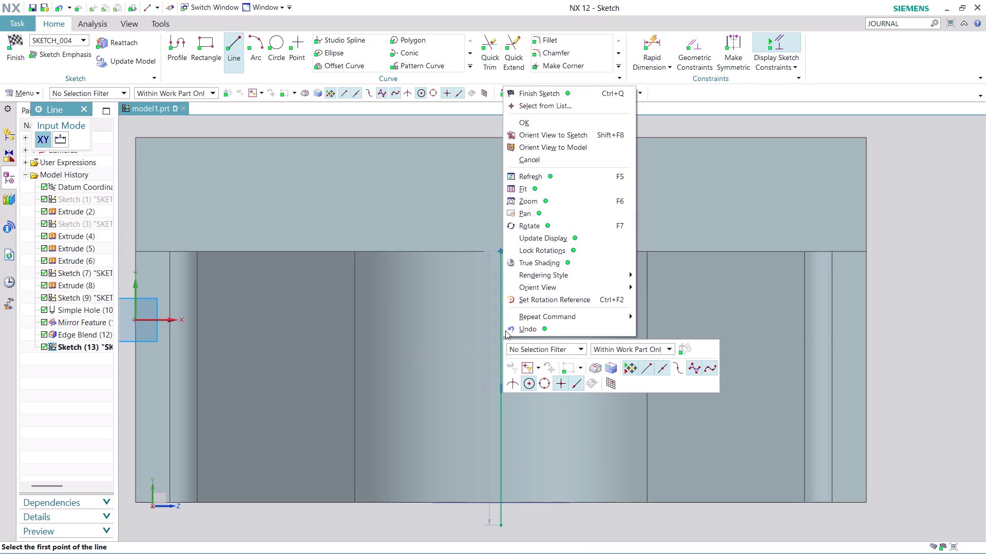
key(Escape)
key(Escape)
key(Escape)
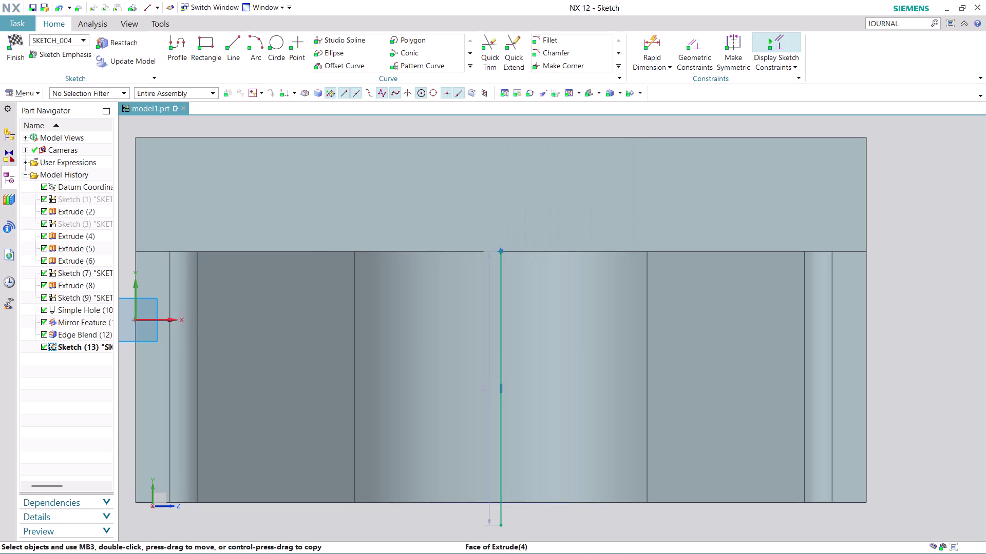
right_click(500, 350)
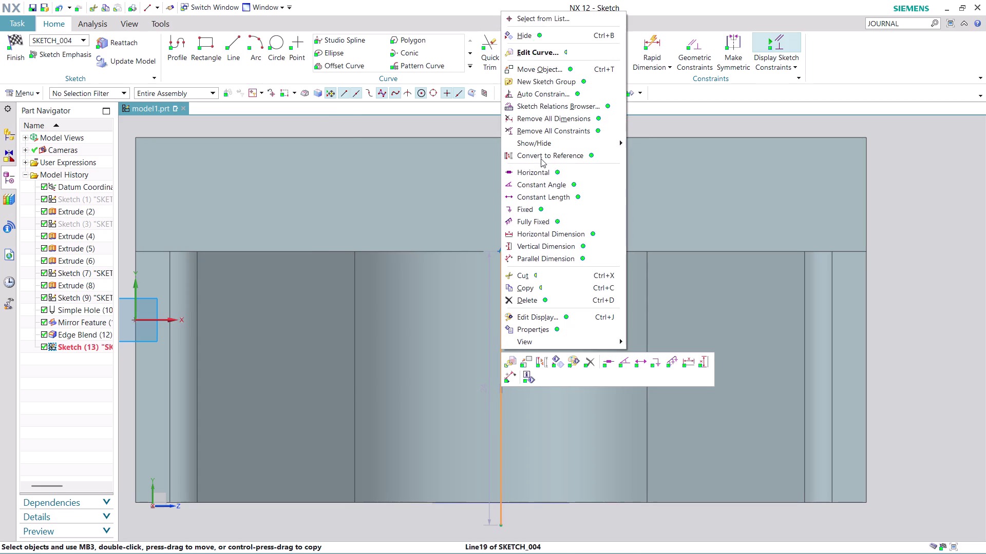
click(567, 153)
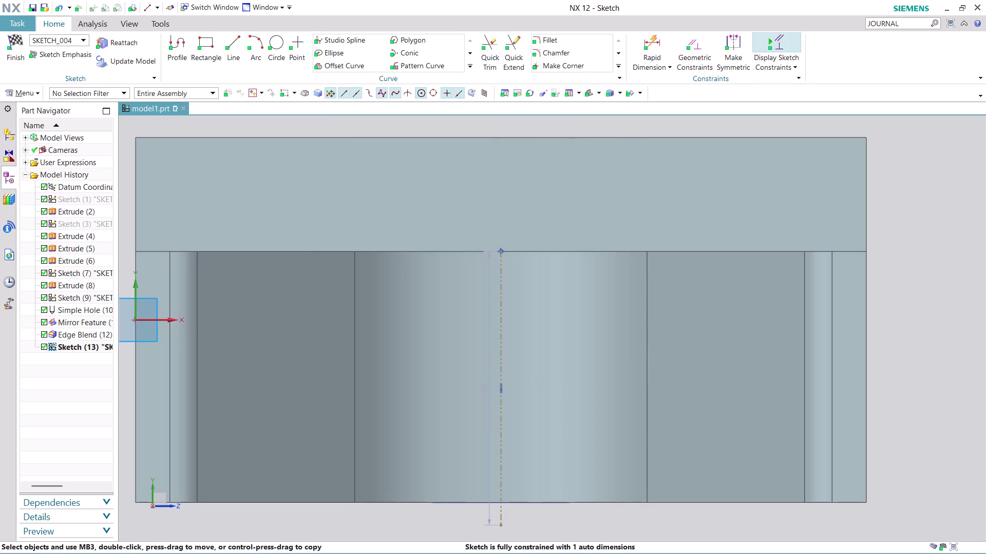
click(300, 42)
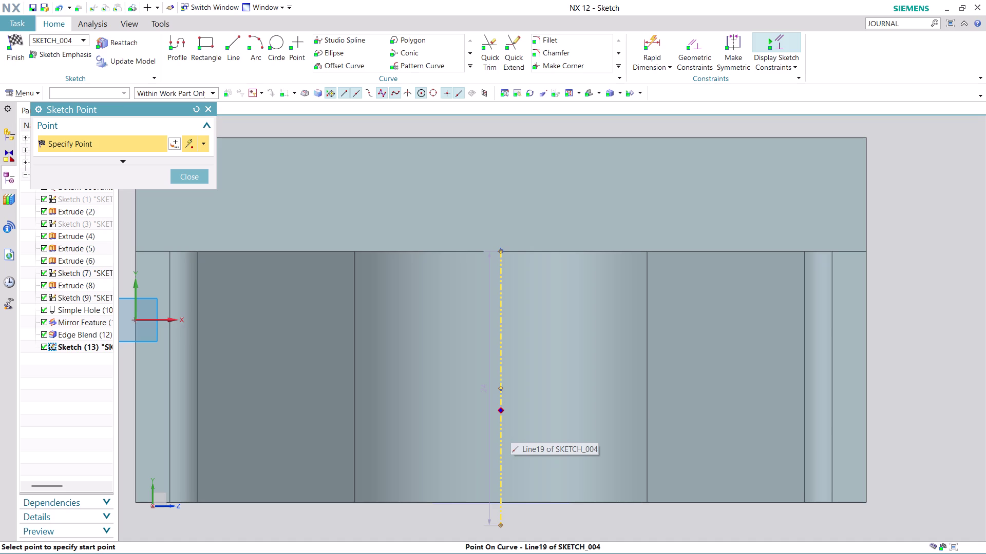
Place a single sketch point on the reference line and close the Point tool.
click(502, 411)
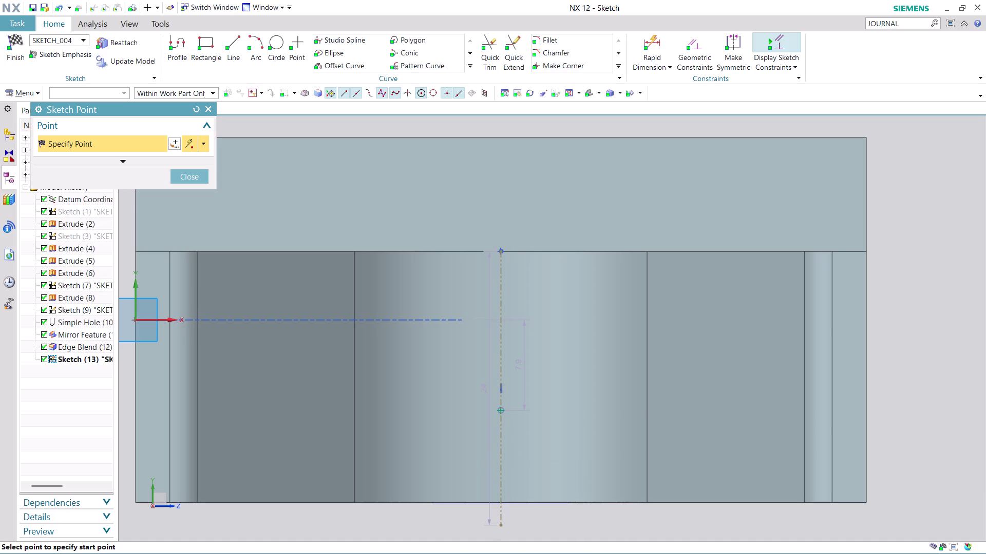
click(188, 177)
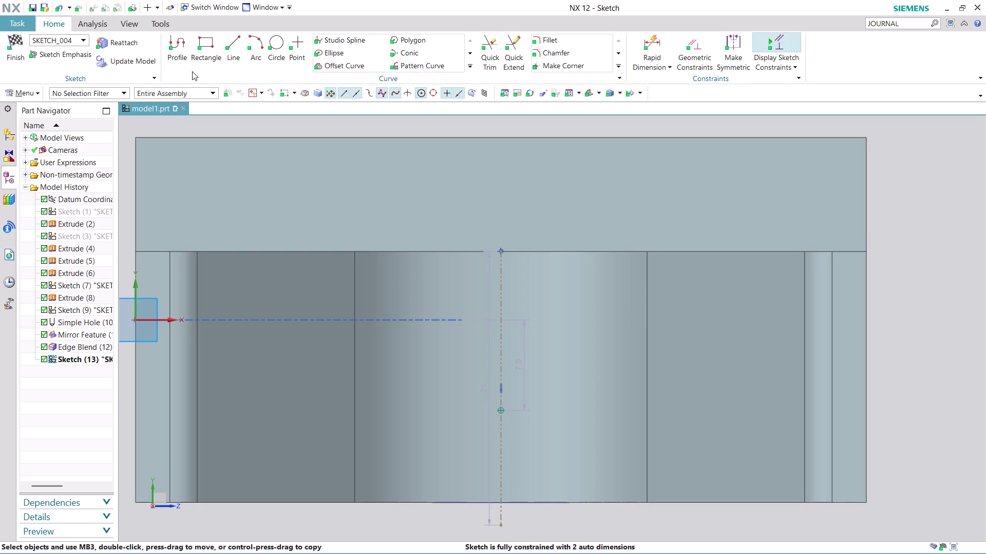
click(665, 42)
scroll(down, 3)
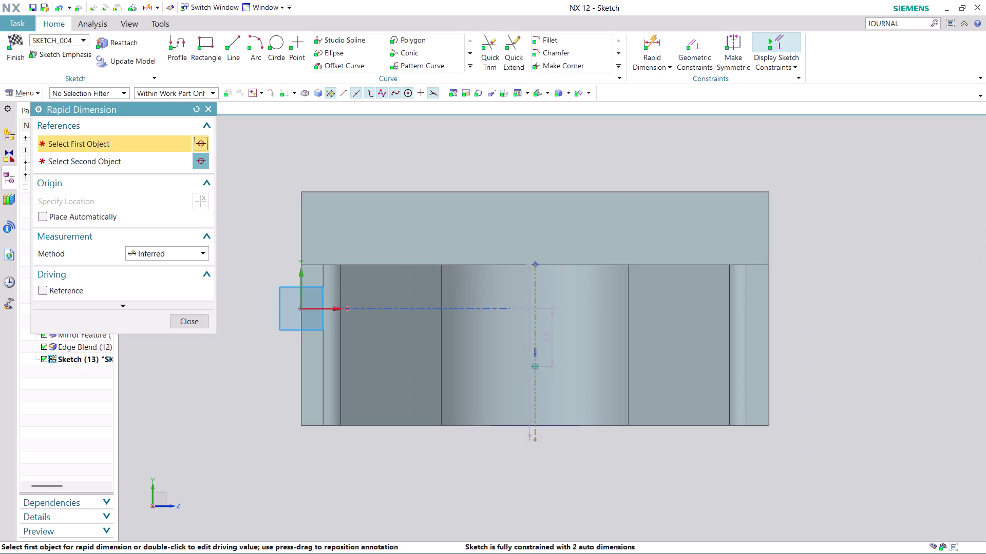
Dimension the sketch point 20 mm from the top edge.
scroll(up, 3)
click(522, 375)
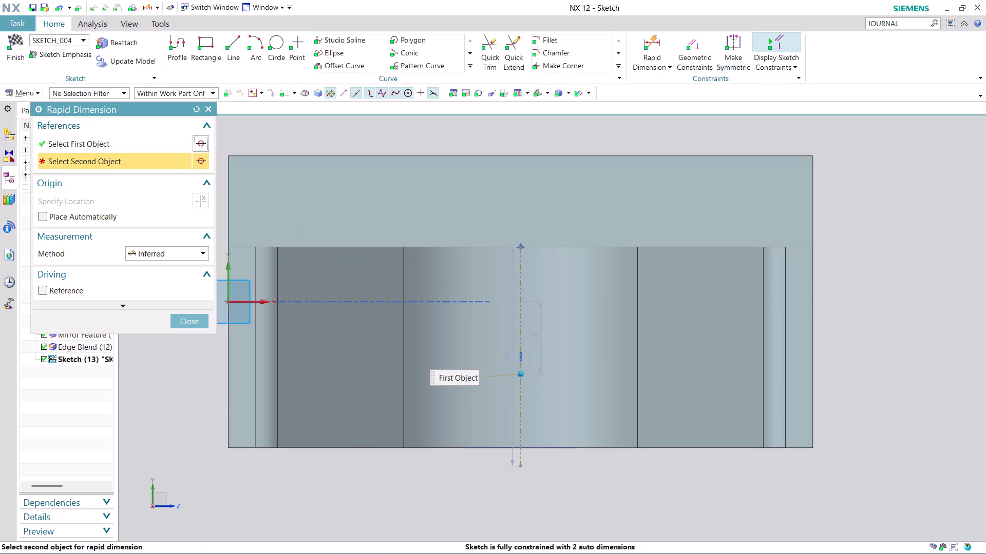
click(526, 154)
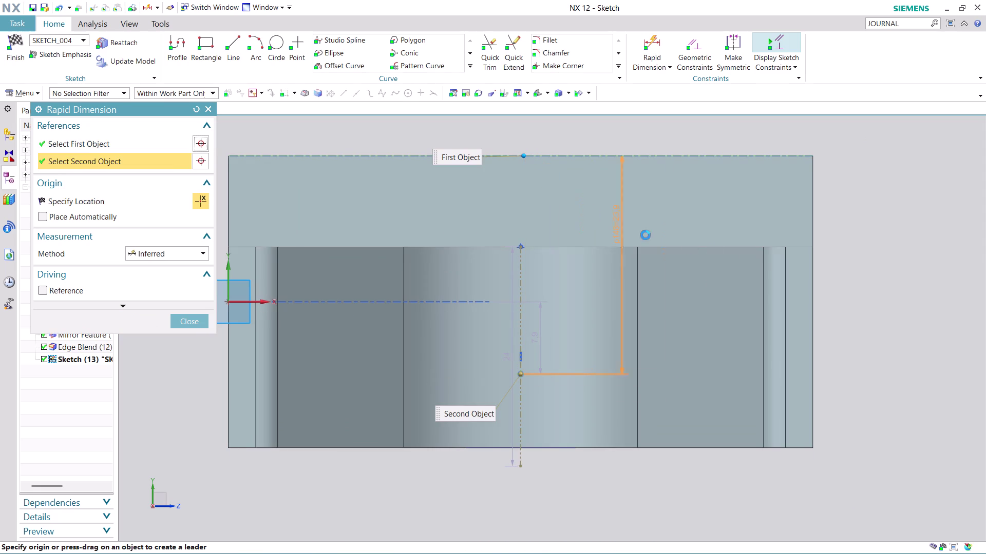
click(868, 257)
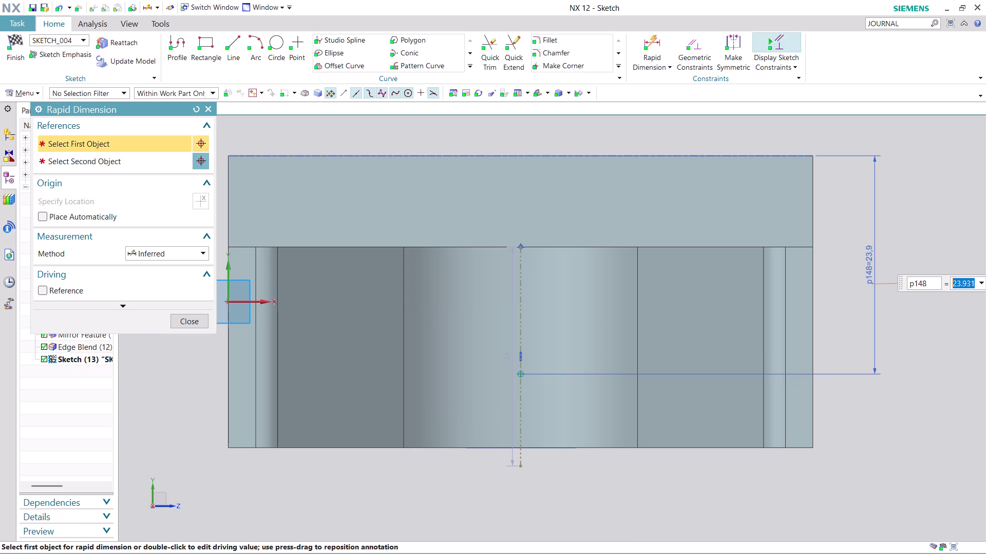
text(20)
key(Return)
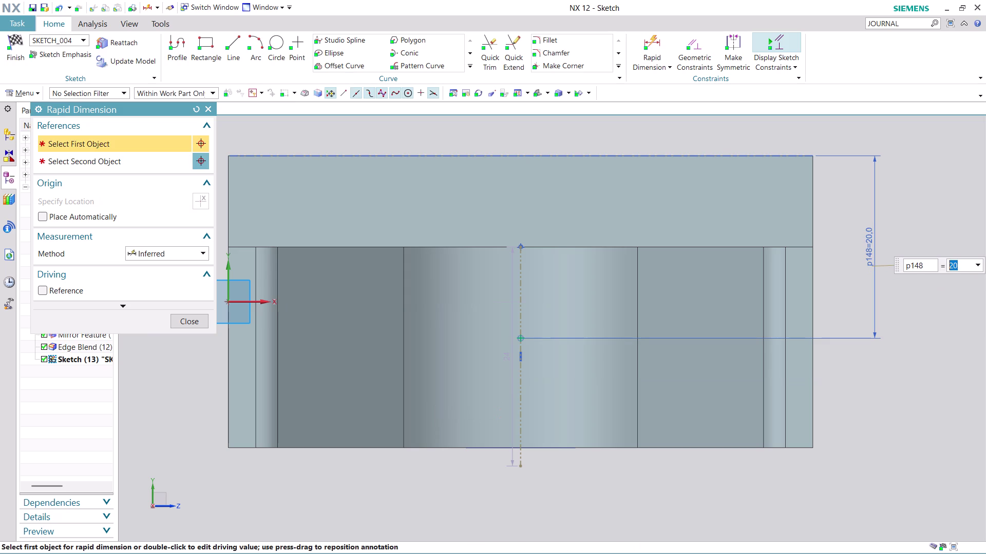
click(188, 319)
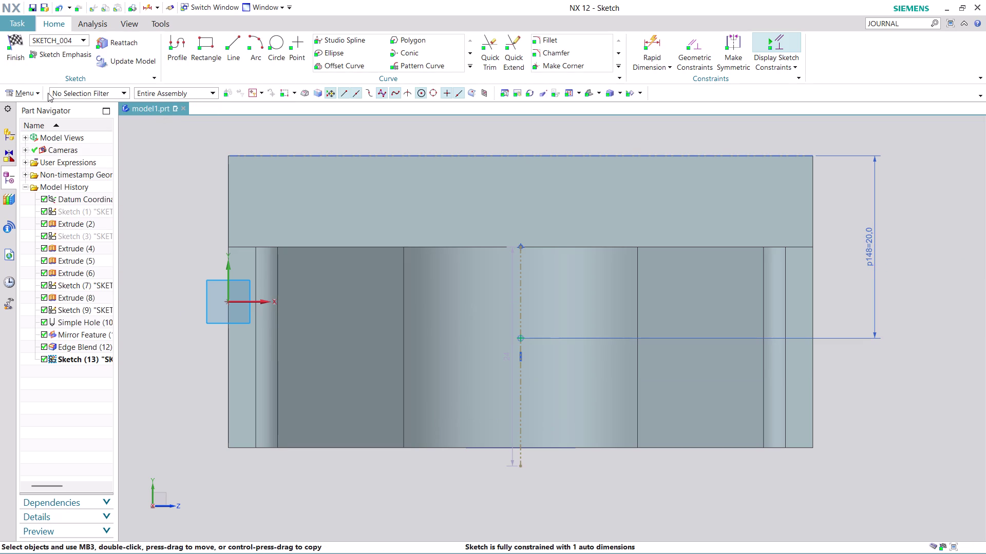
Finish SKETCH_004 and begin a new hole feature.
click(17, 54)
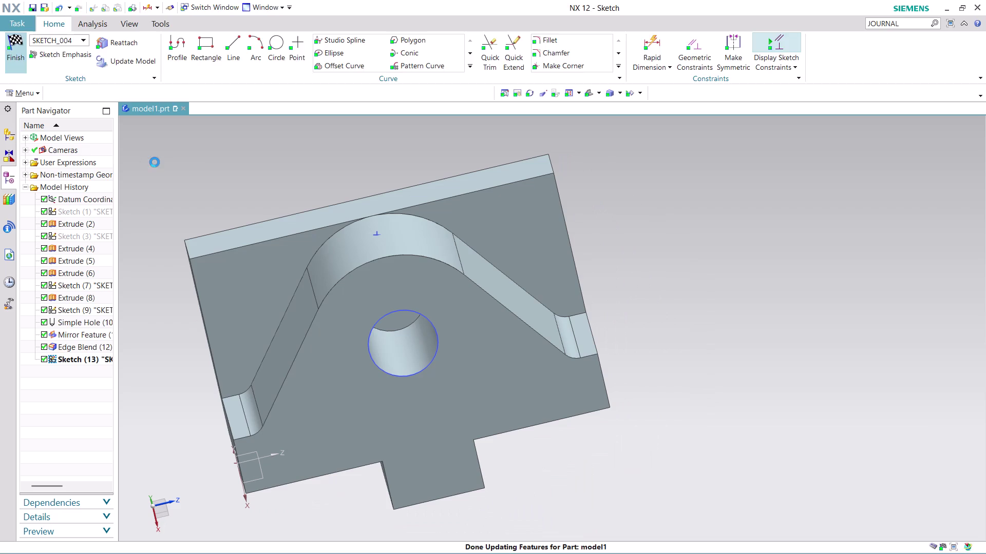
scroll(up, 3)
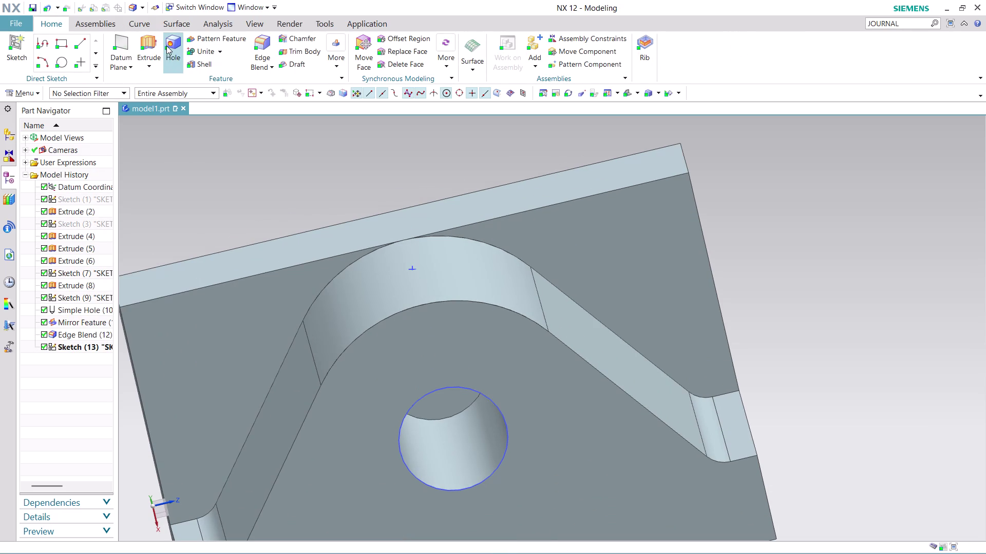
click(174, 50)
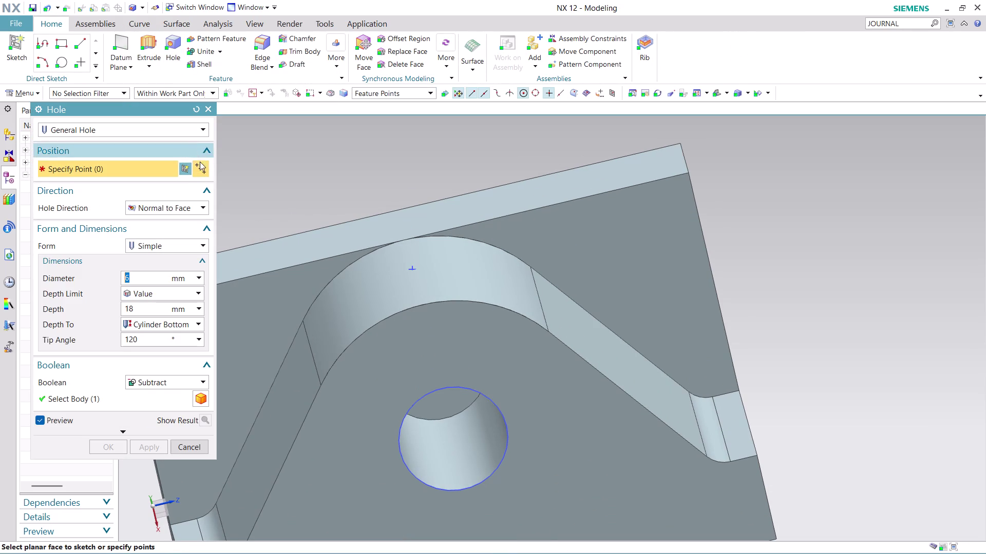
Set the hole to Counterbored: C-Bore diameter 10, C-Bore depth 4, hole diameter 6.
click(199, 245)
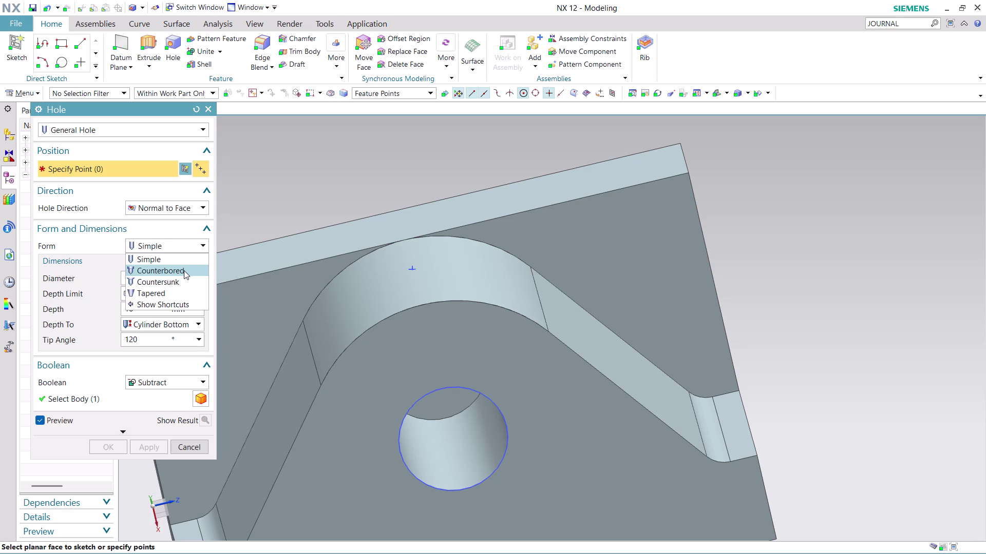
click(183, 271)
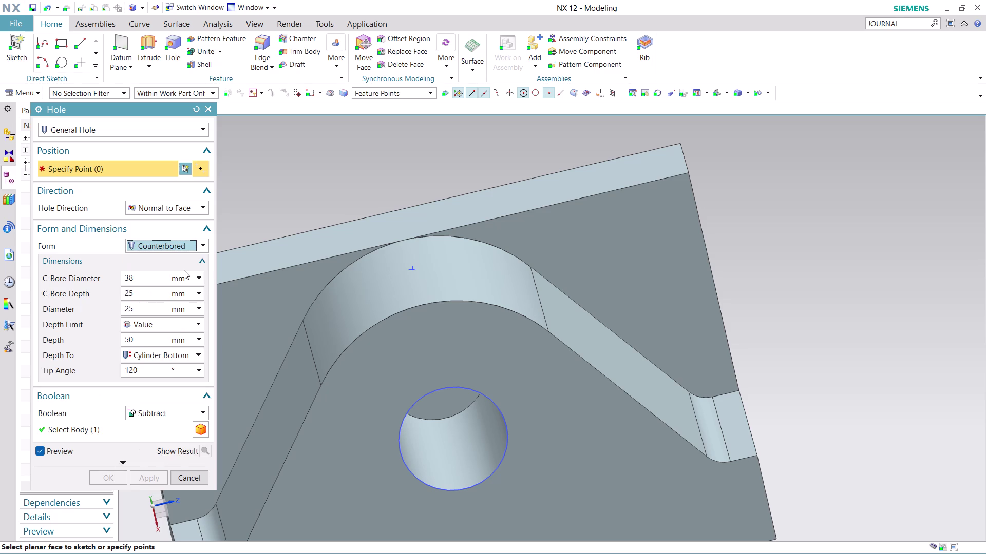
click(154, 282)
click(153, 282)
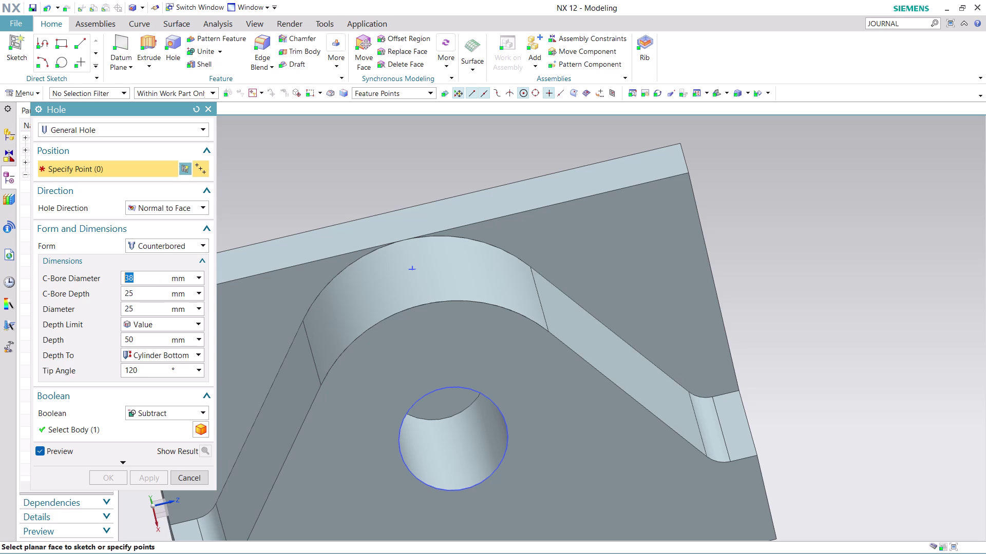
text(10)
double_click(140, 298)
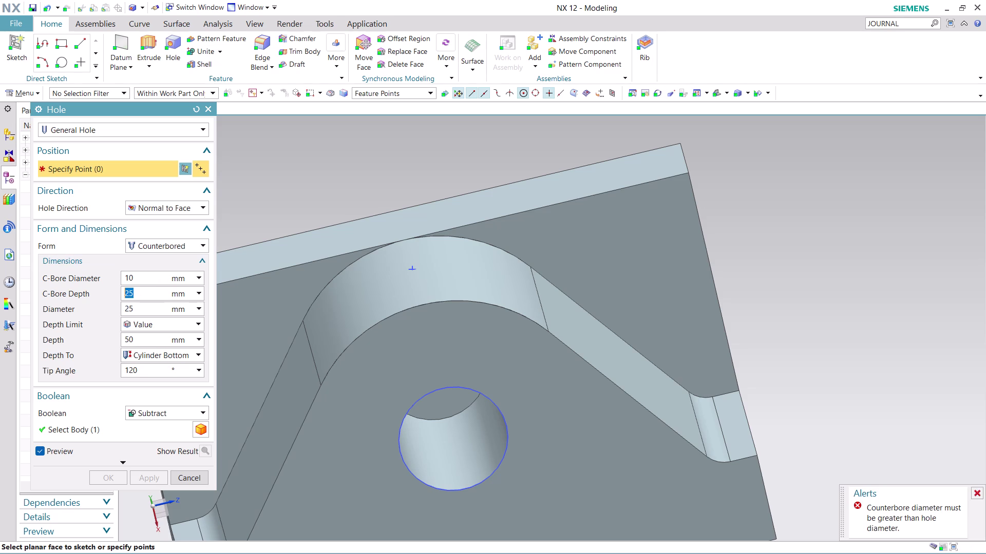
key(4)
double_click(147, 311)
key(6)
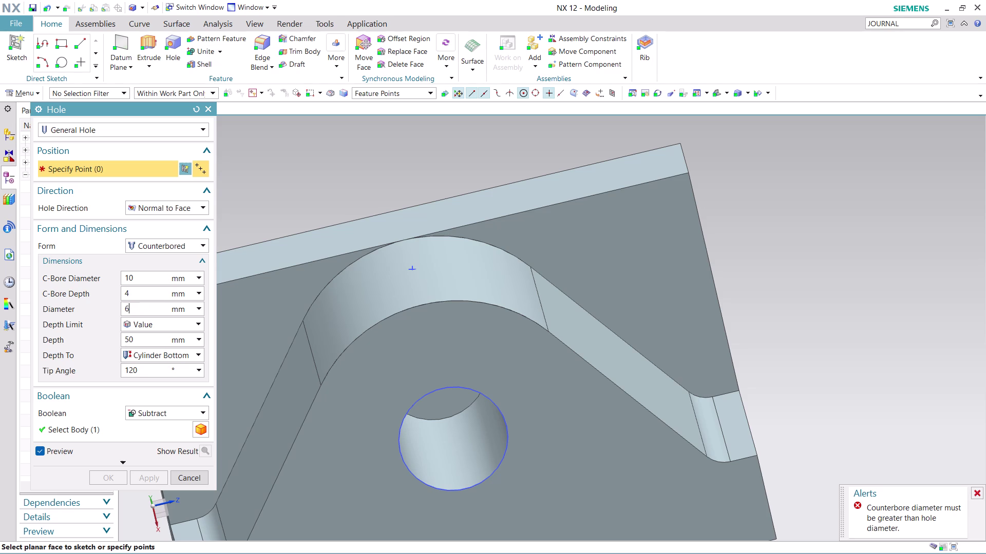